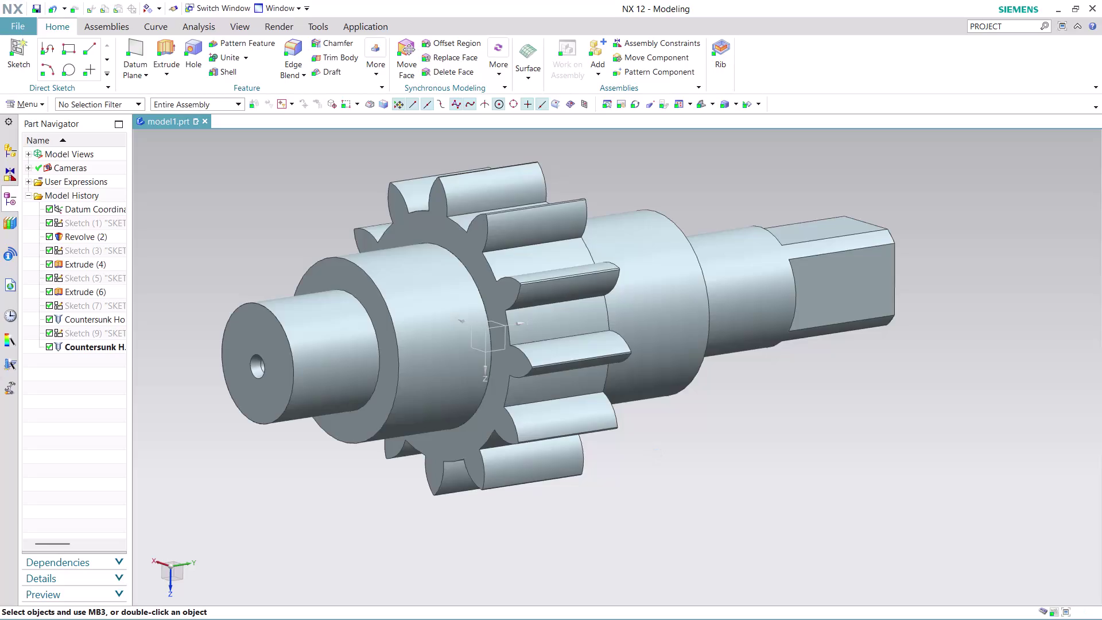
Orbit the model to face the gear head-on, then select the revolved shaft feature.
middle_drag(659, 445, 704, 437)
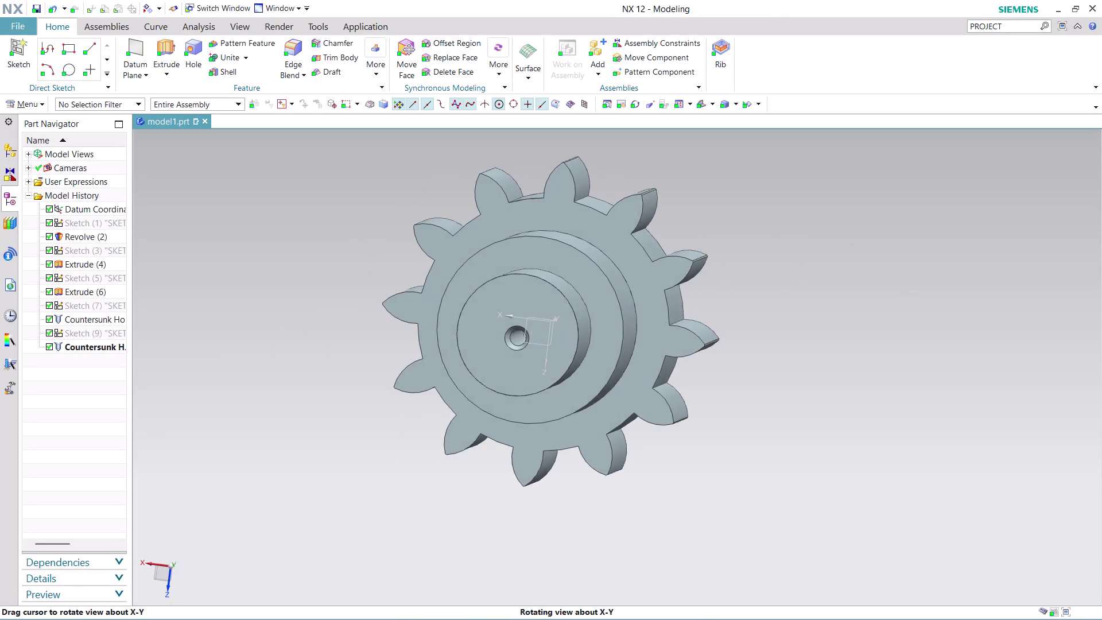
middle_drag(704, 437, 707, 437)
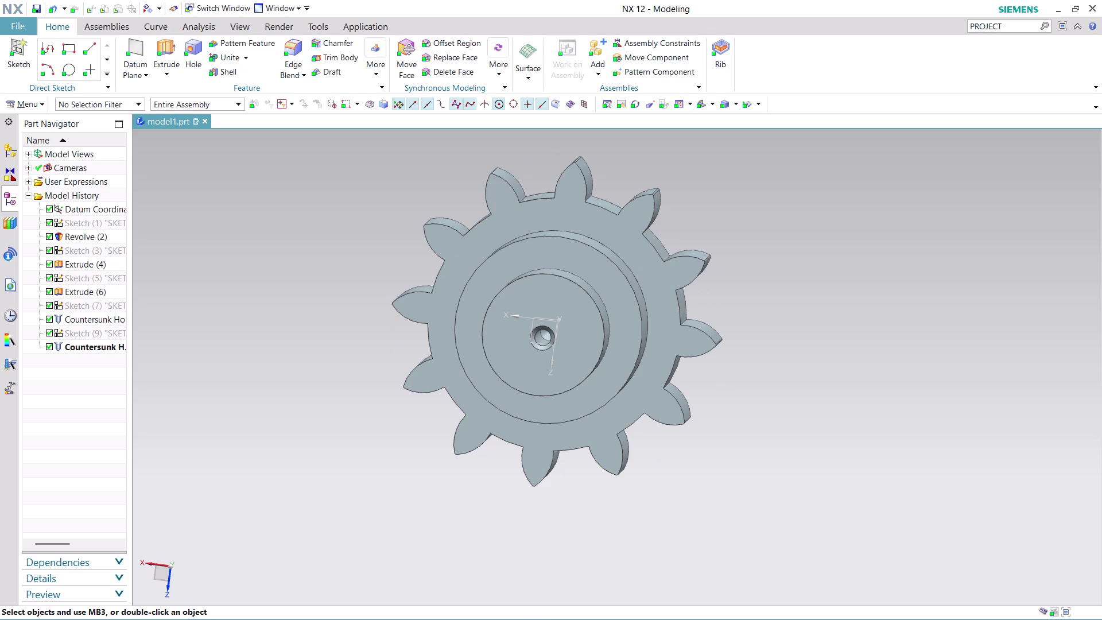
click(82, 236)
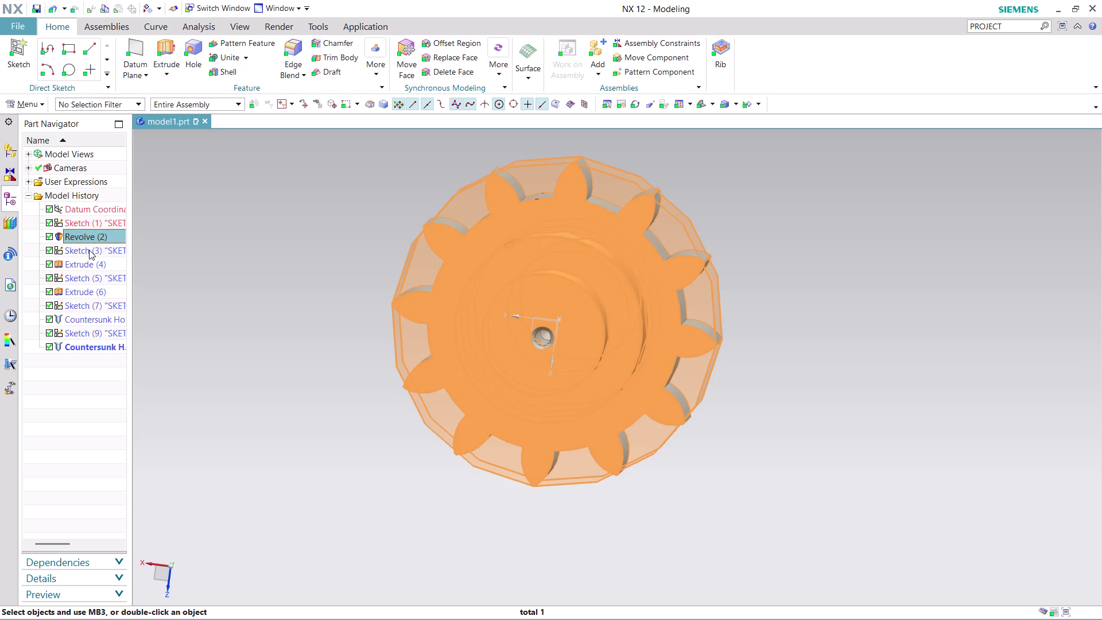
Browse the sketches and tooth extrusion in the Part Navigator, then edit the tooth profile sketch.
click(89, 250)
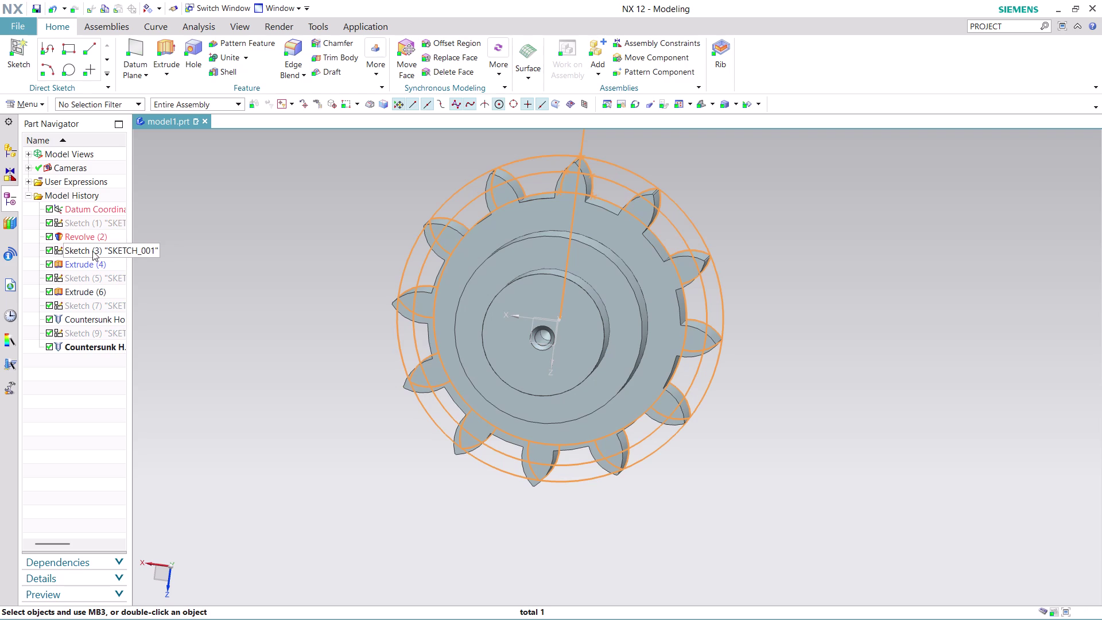
click(92, 273)
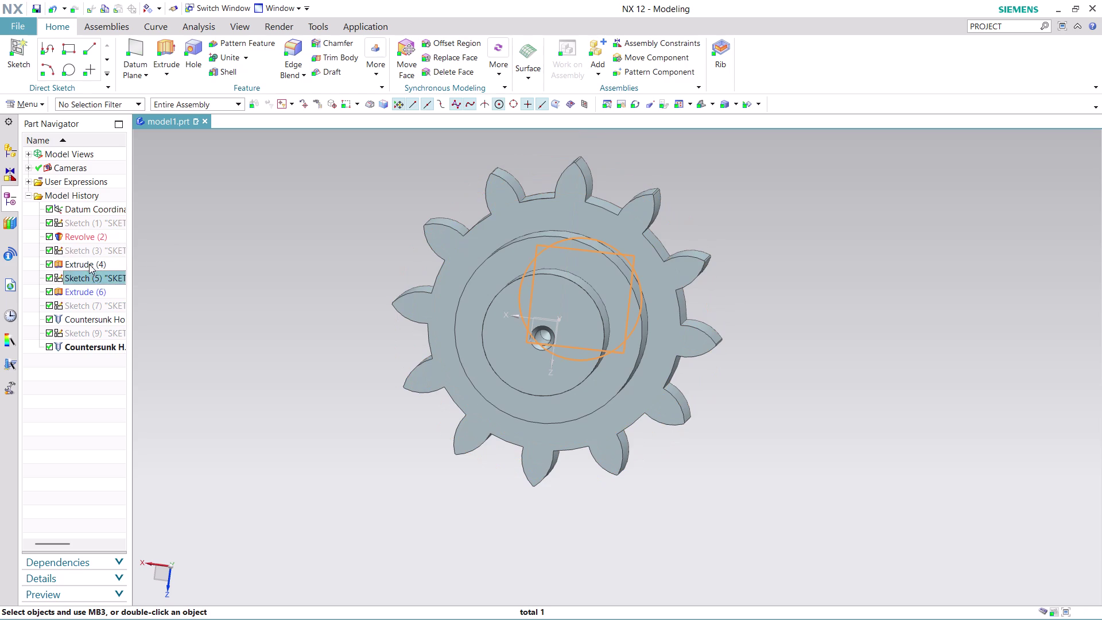
click(89, 263)
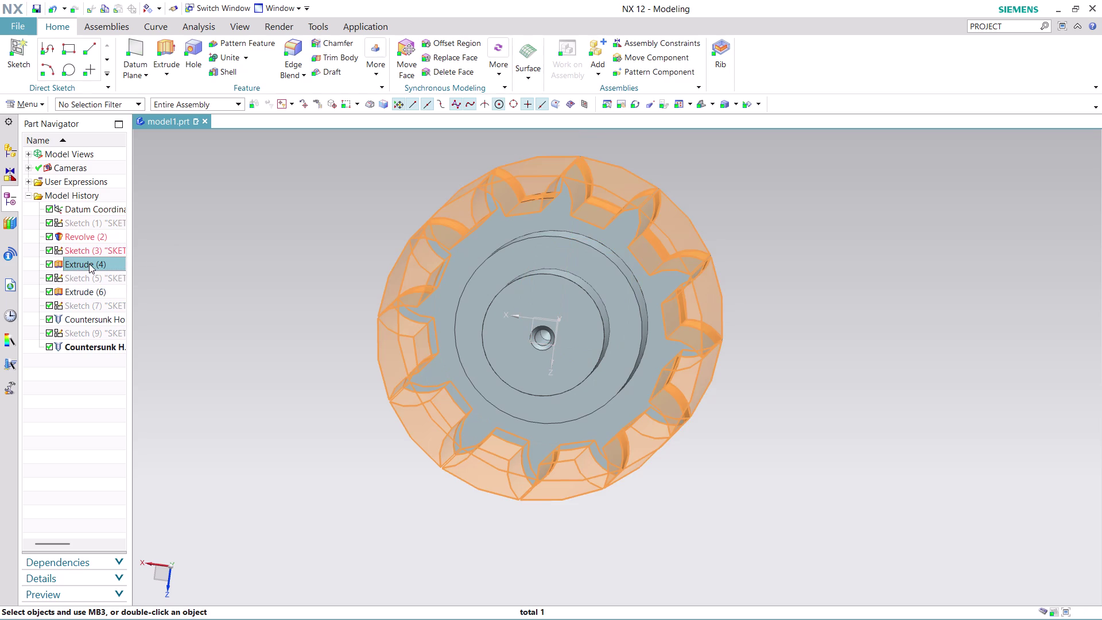
click(86, 251)
right_click(87, 250)
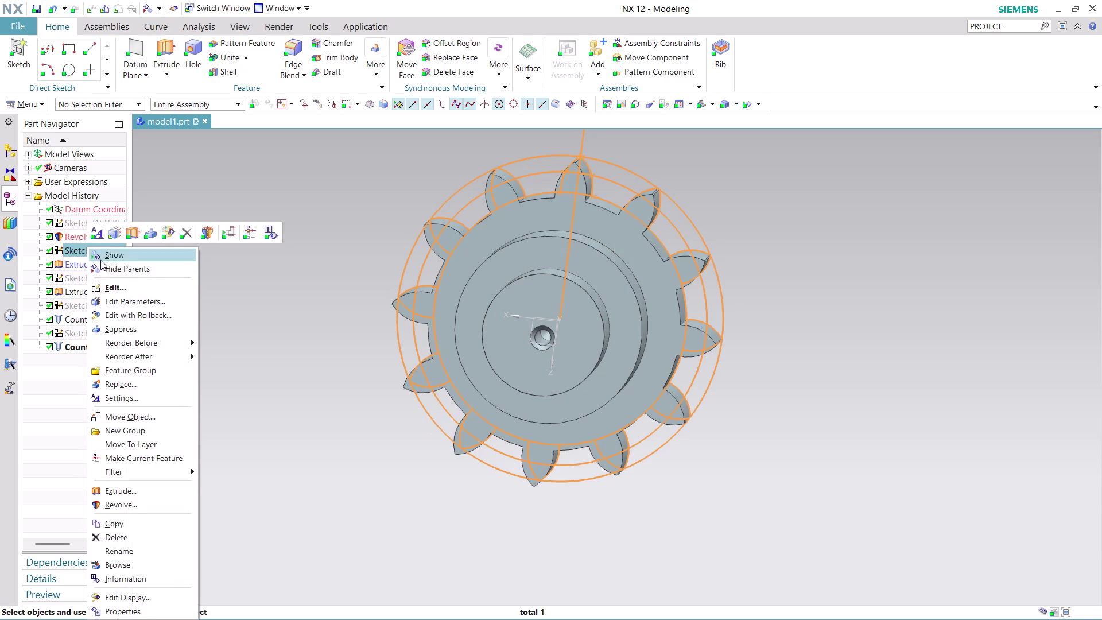
click(127, 287)
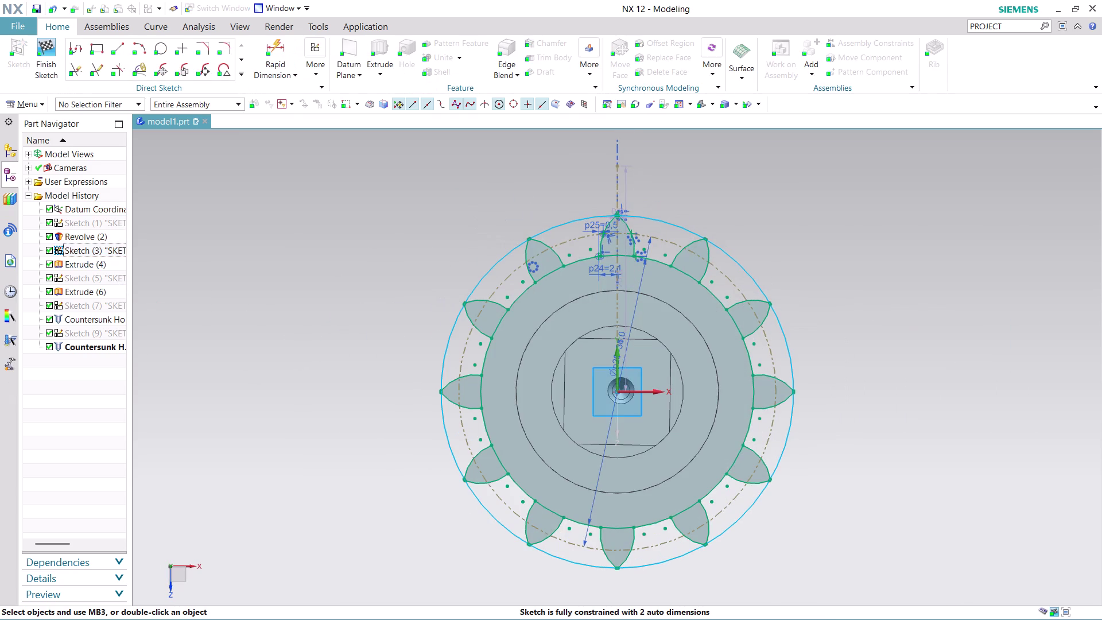
scroll(up, 3)
scroll(up, 3)
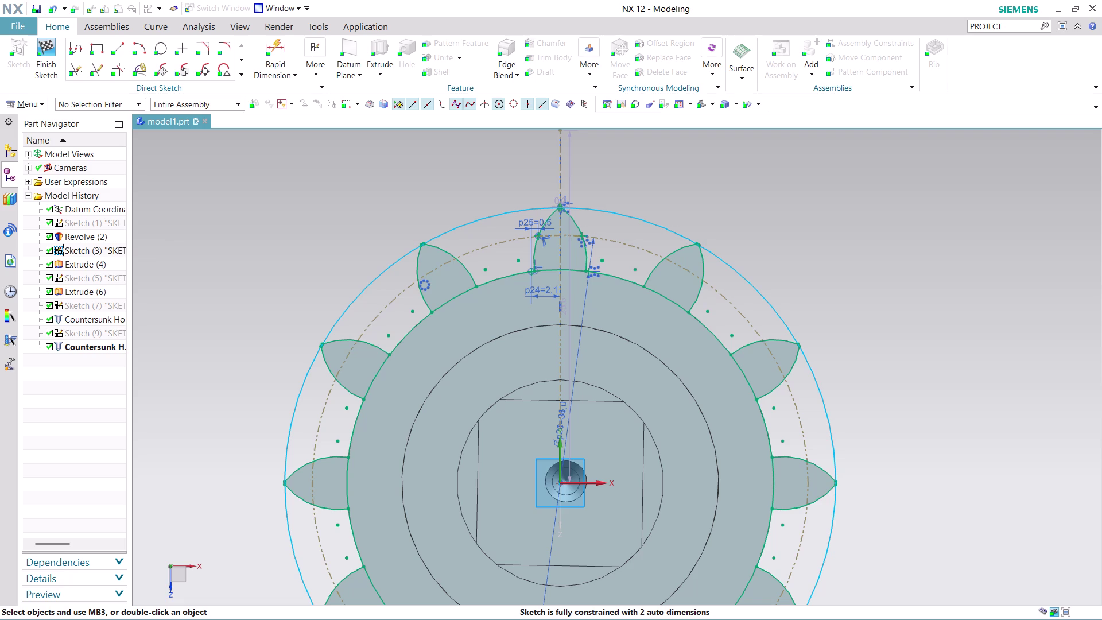
right_click(93, 250)
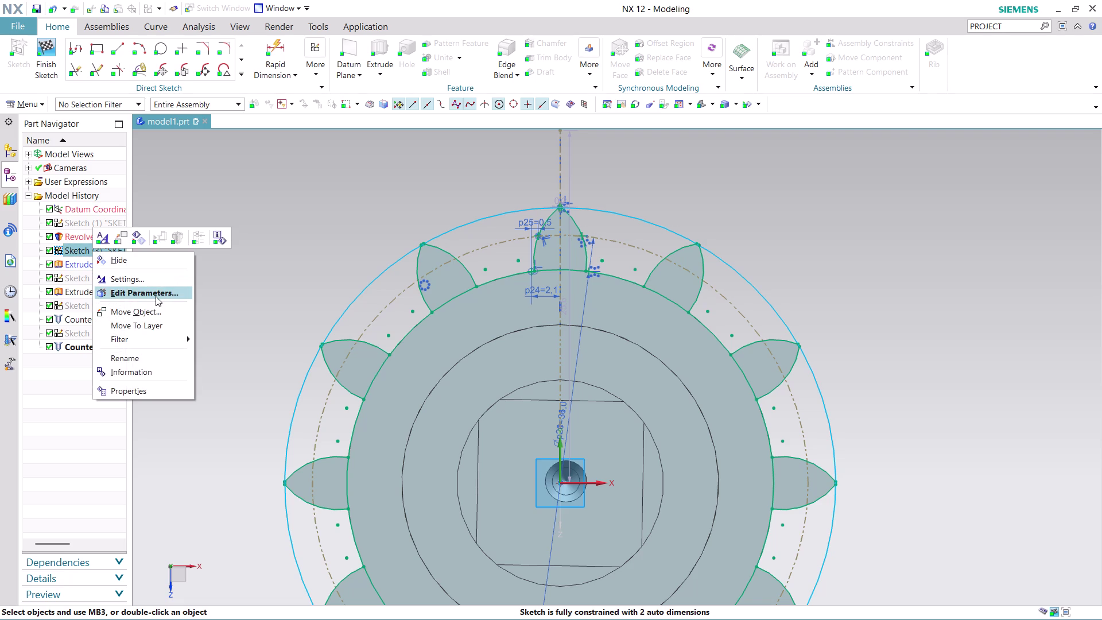
click(155, 296)
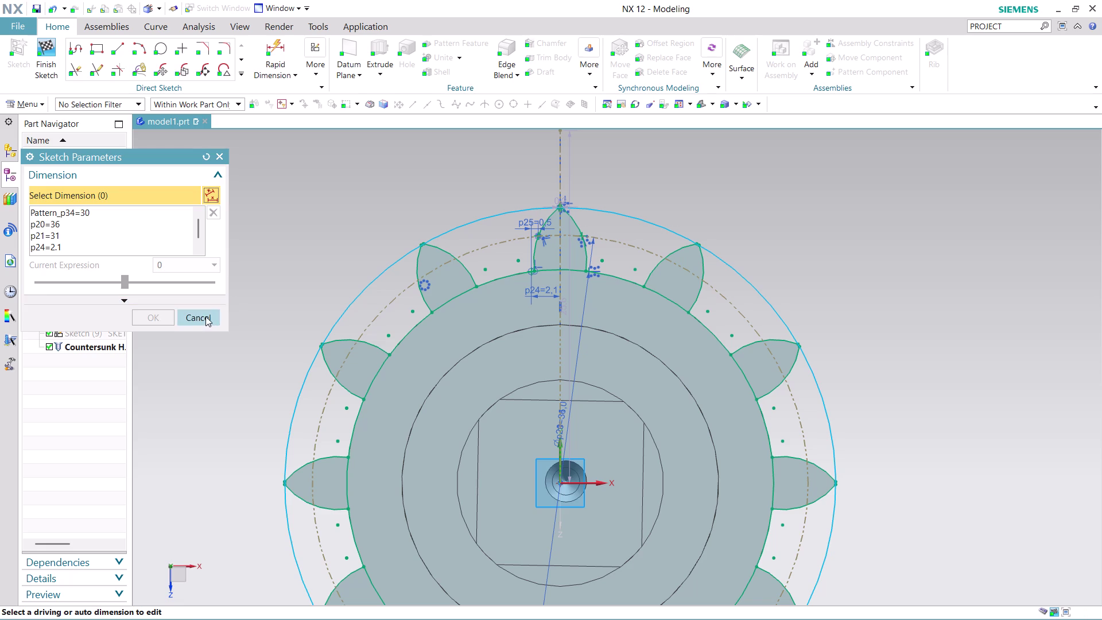
click(205, 316)
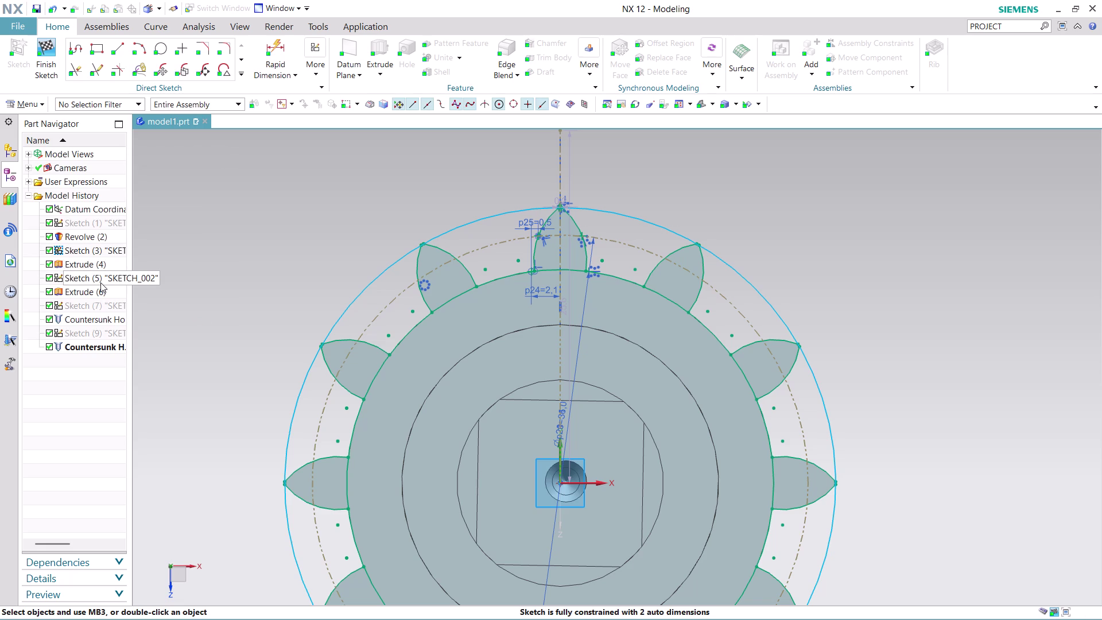
click(82, 252)
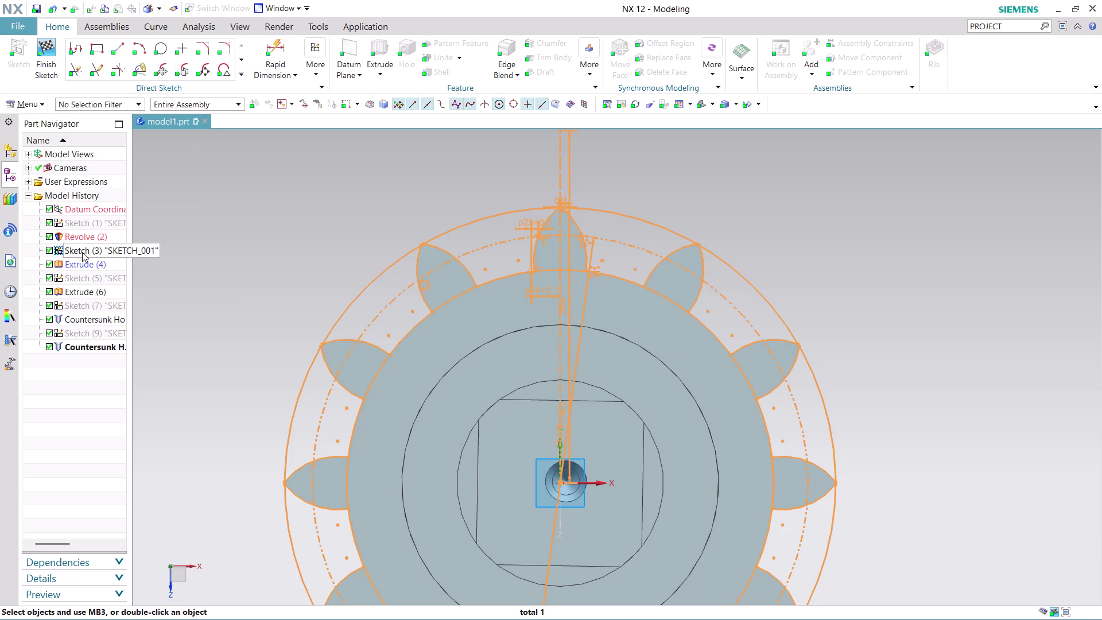
click(80, 268)
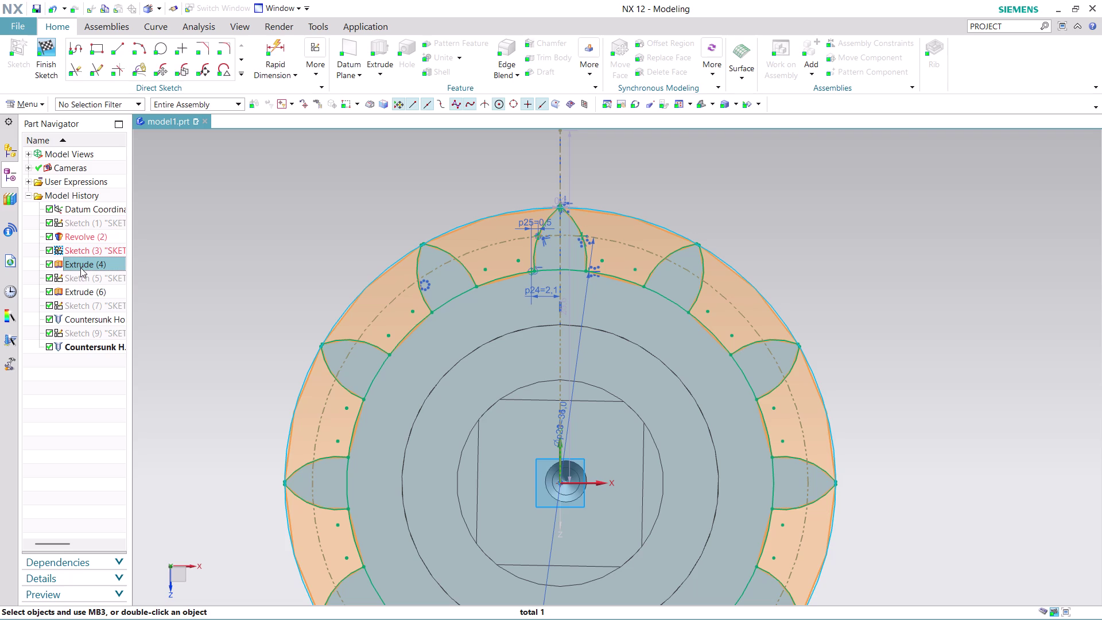
click(80, 222)
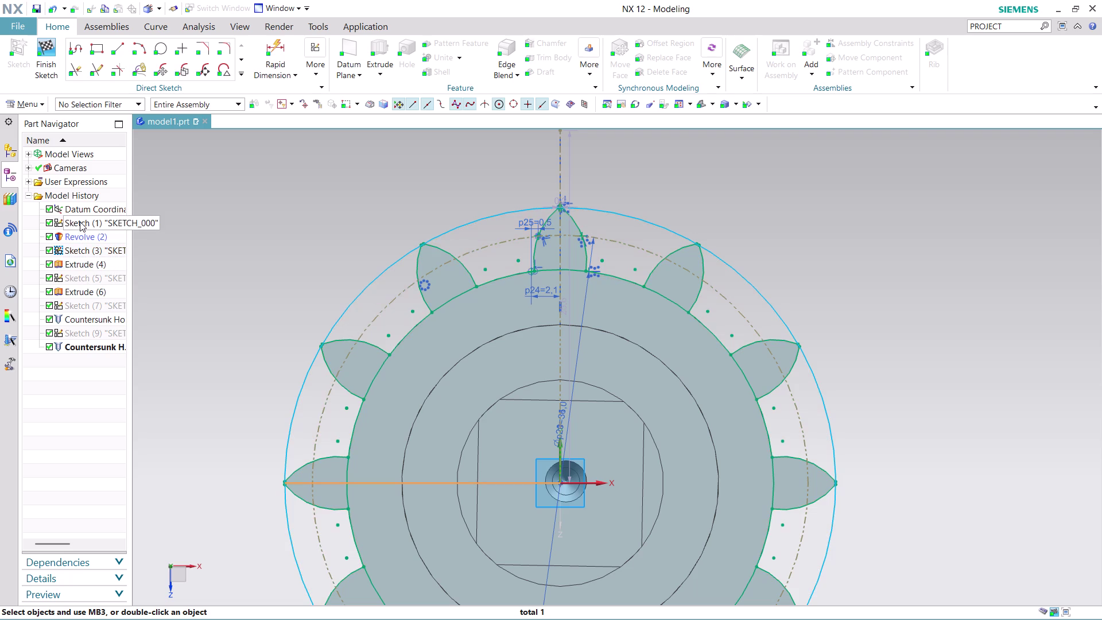
click(79, 221)
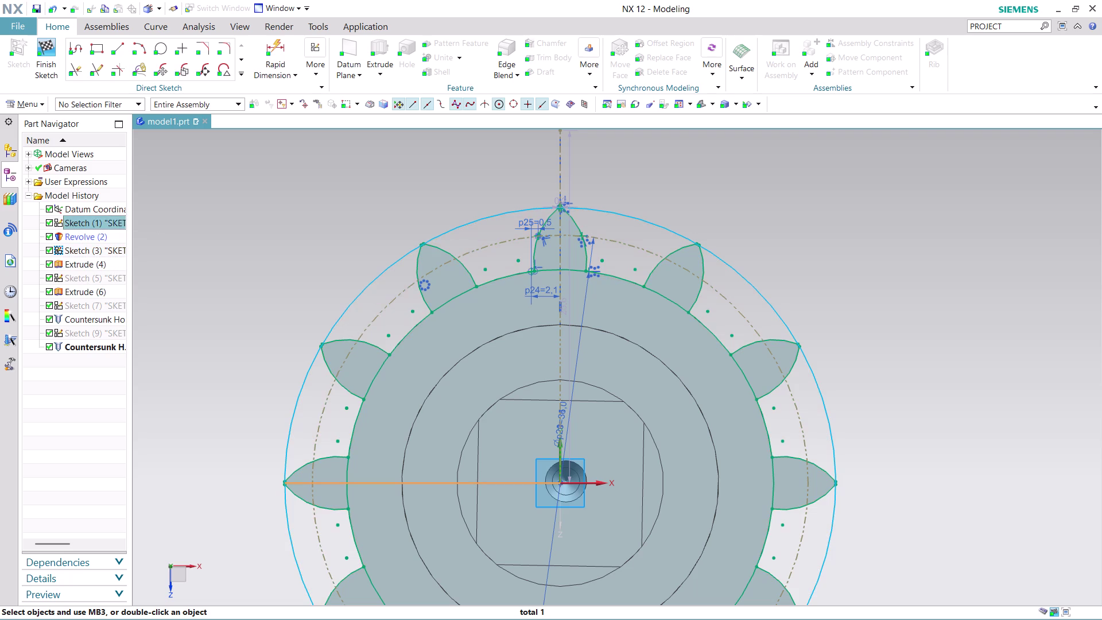
click(202, 225)
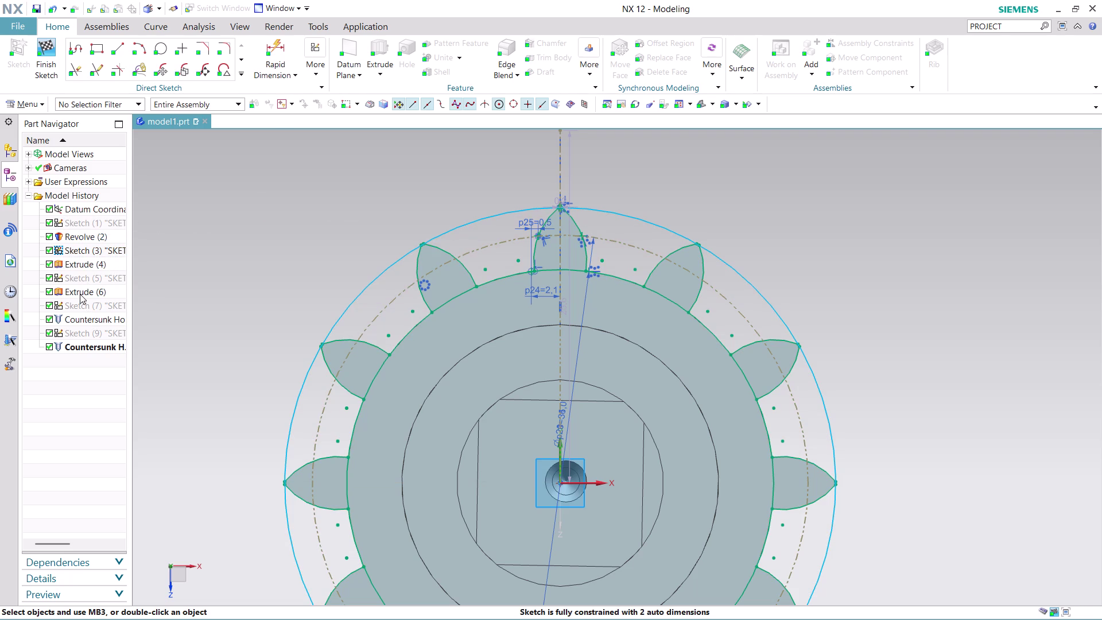
scroll(down, 3)
scroll(up, 3)
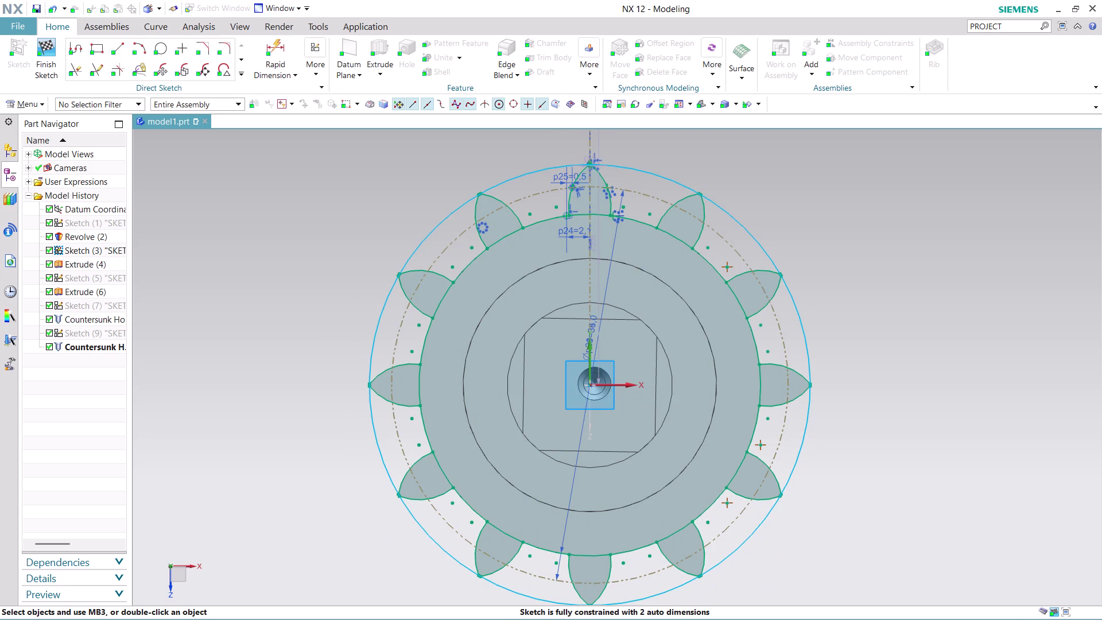
middle_drag(814, 492, 749, 486)
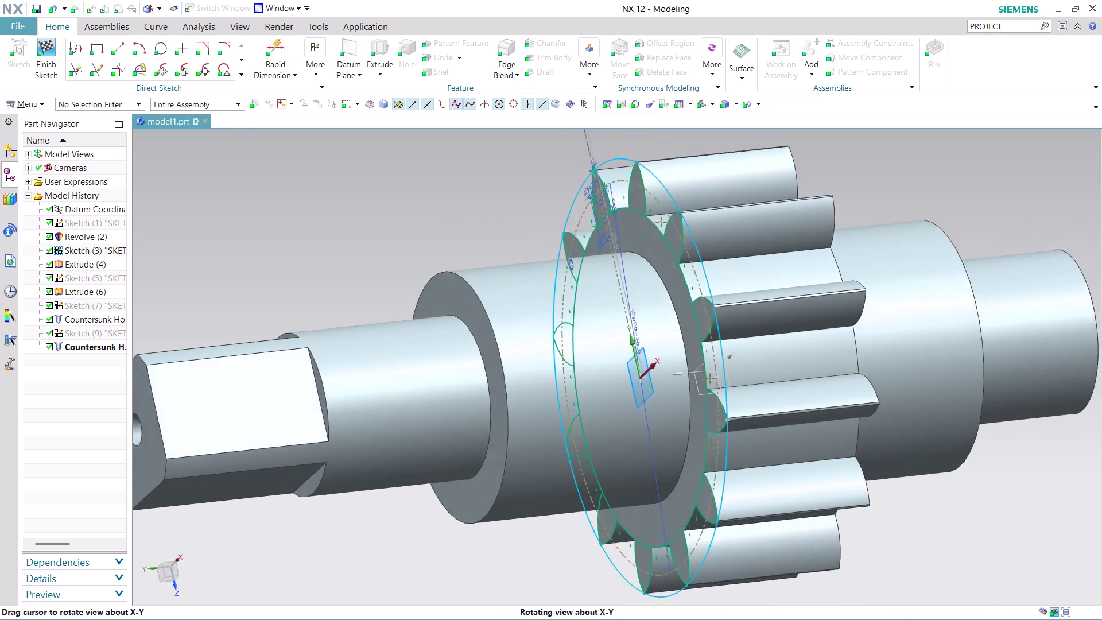
Orbit and zoom around the shaft to inspect the teeth and tooth sketch.
middle_drag(748, 486, 620, 489)
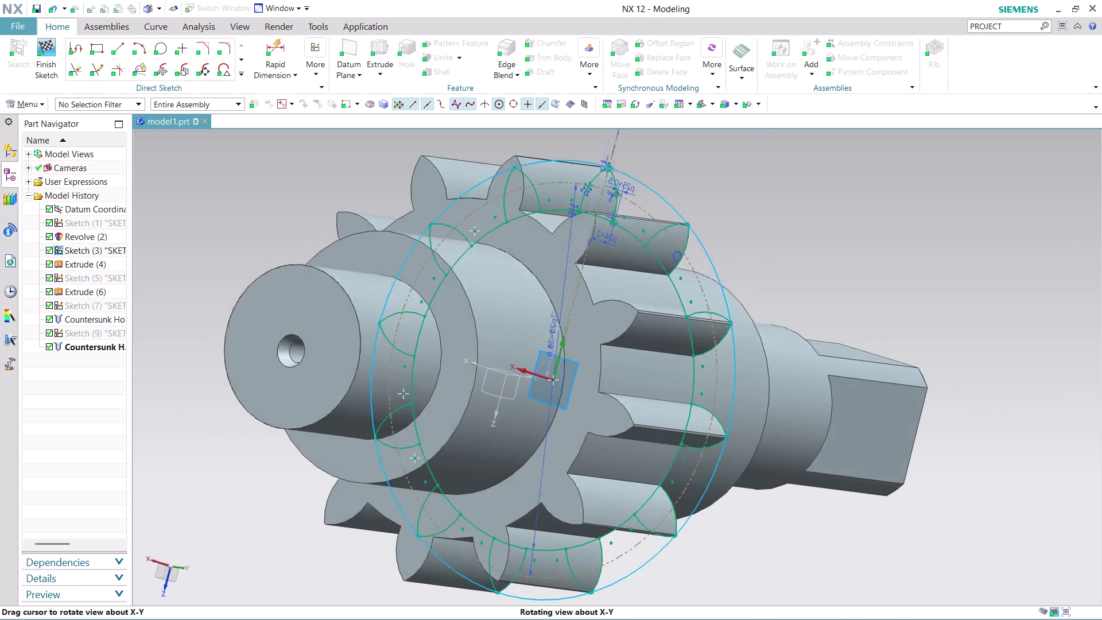
middle_drag(620, 489, 654, 493)
scroll(down, 3)
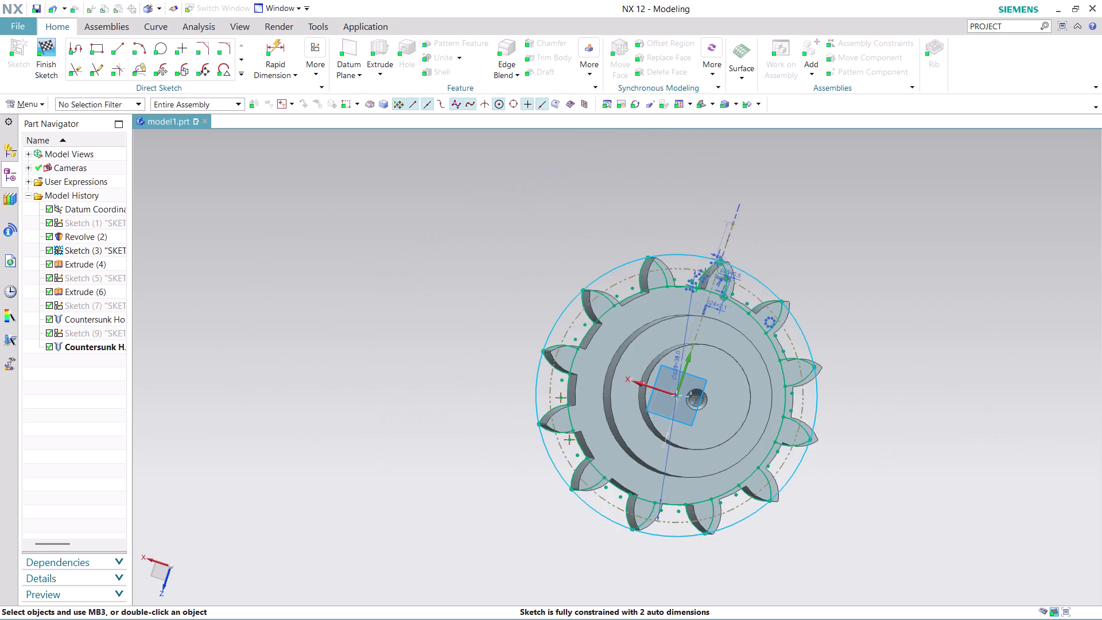
scroll(up, 3)
scroll(up, 3)
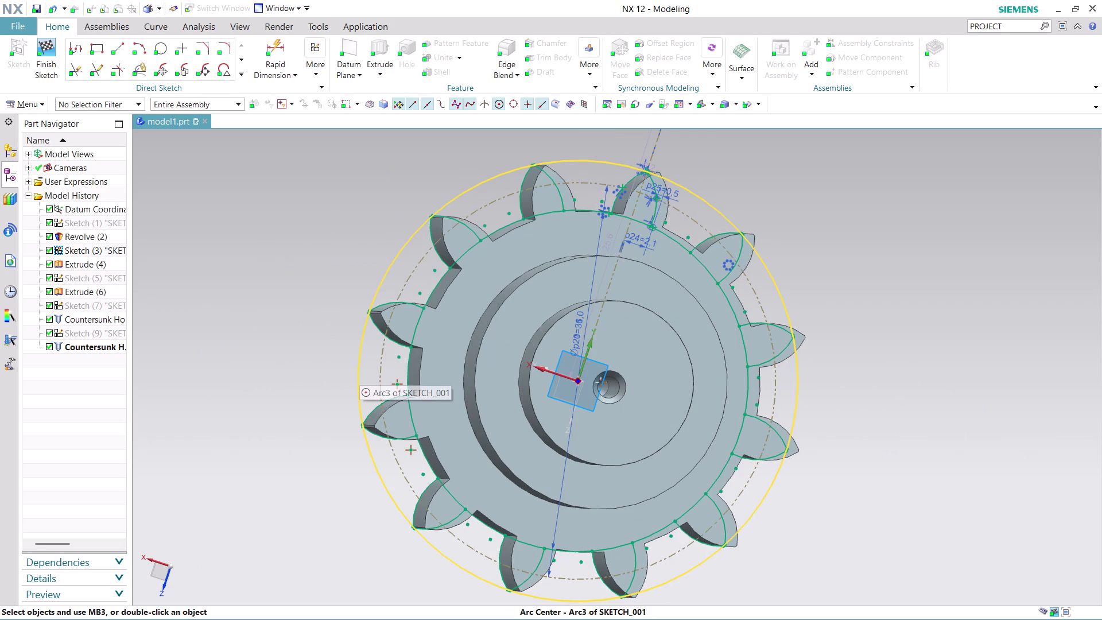
middle_drag(836, 335, 773, 349)
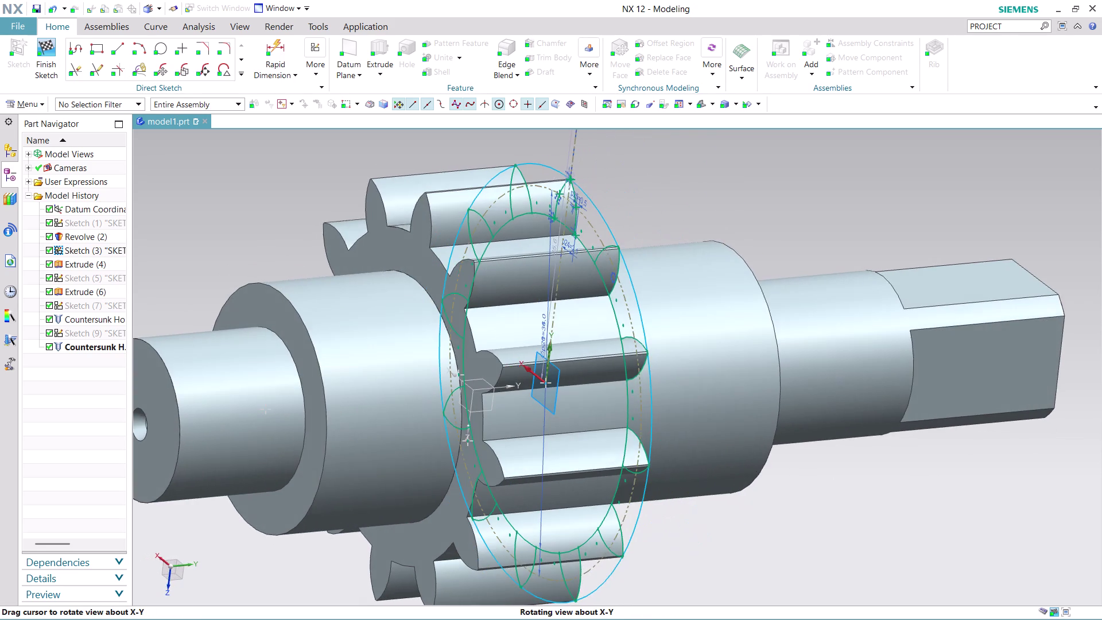
middle_drag(774, 350, 687, 363)
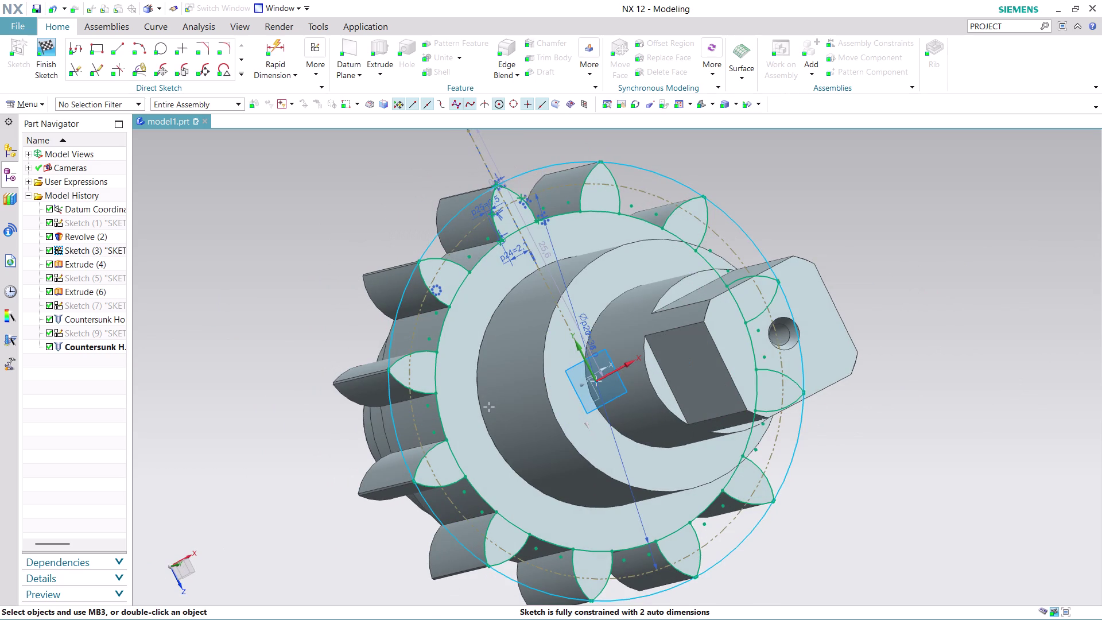
click(294, 392)
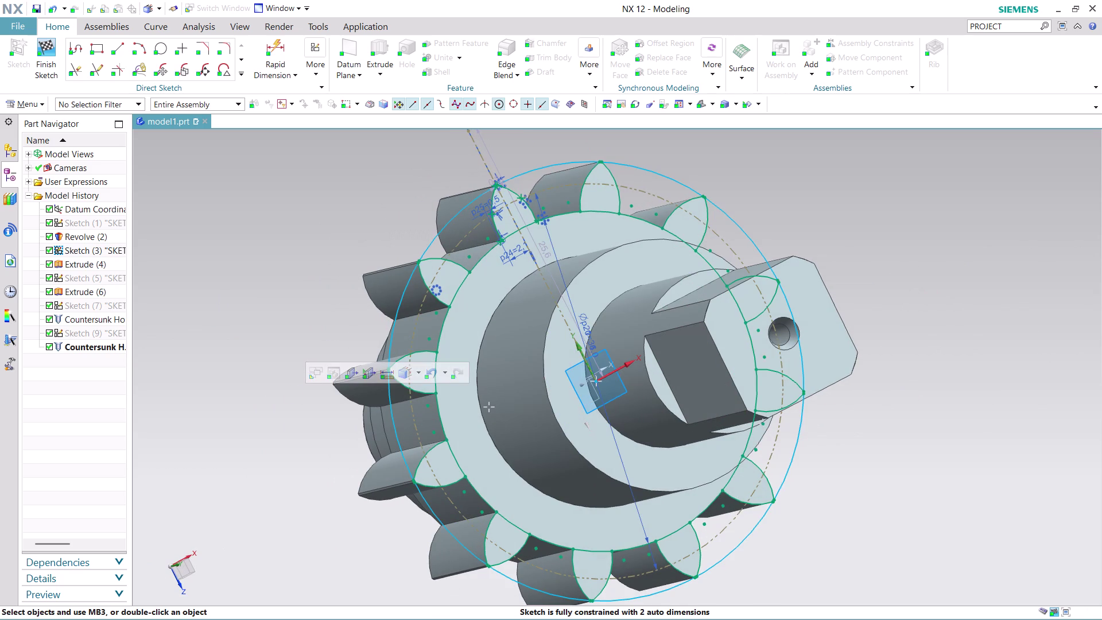
middle_drag(253, 398, 285, 414)
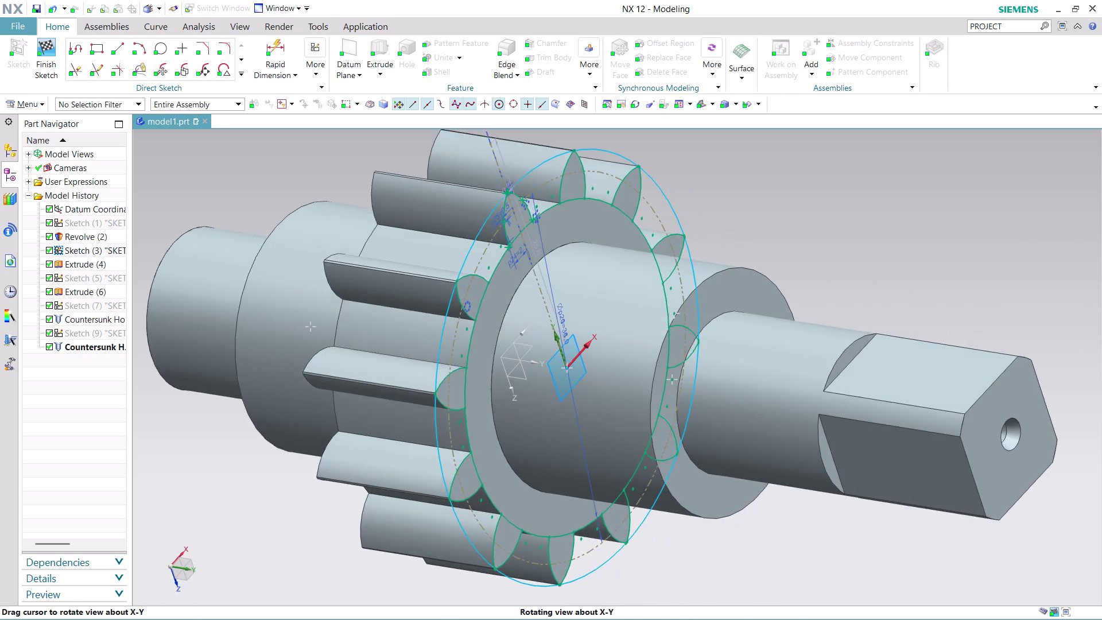
middle_drag(285, 414, 328, 406)
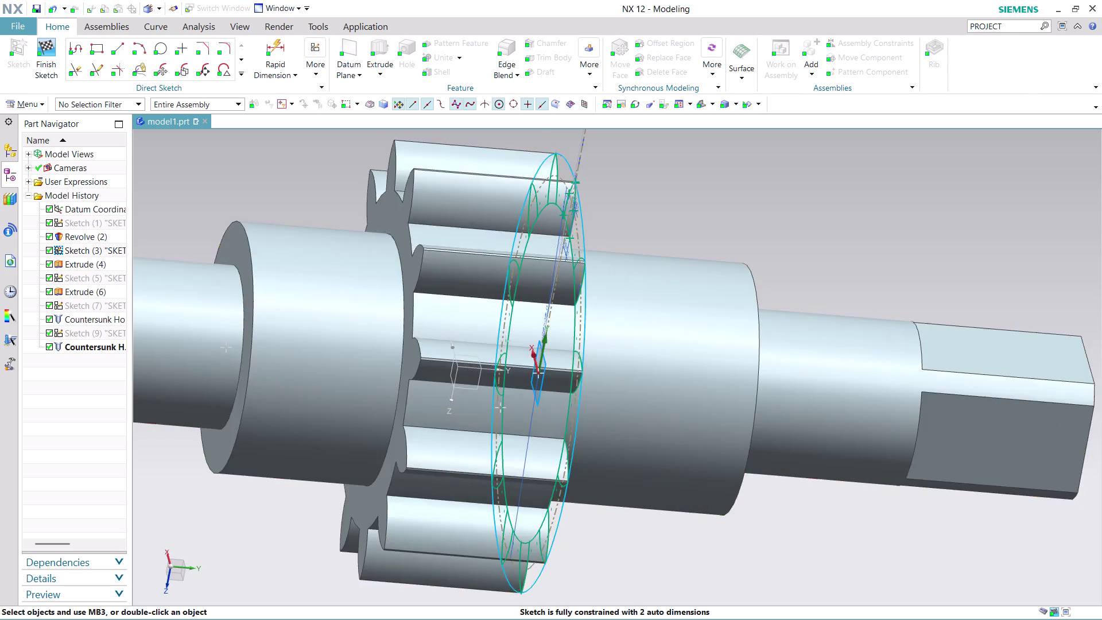
scroll(up, 3)
scroll(down, 3)
scroll(down, 3)
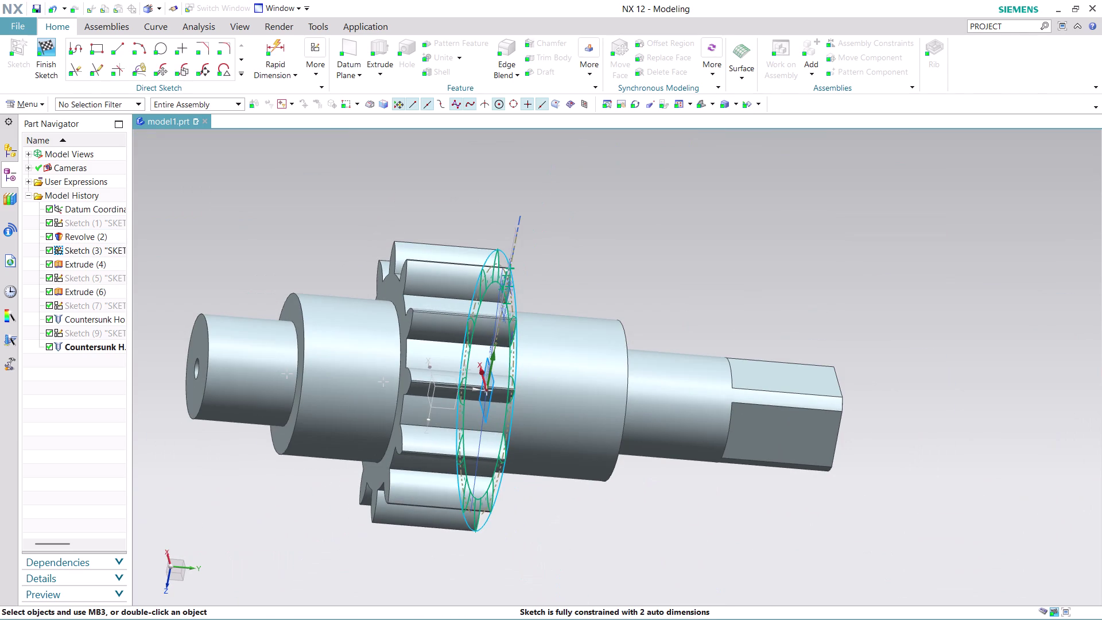
middle_drag(560, 524, 586, 536)
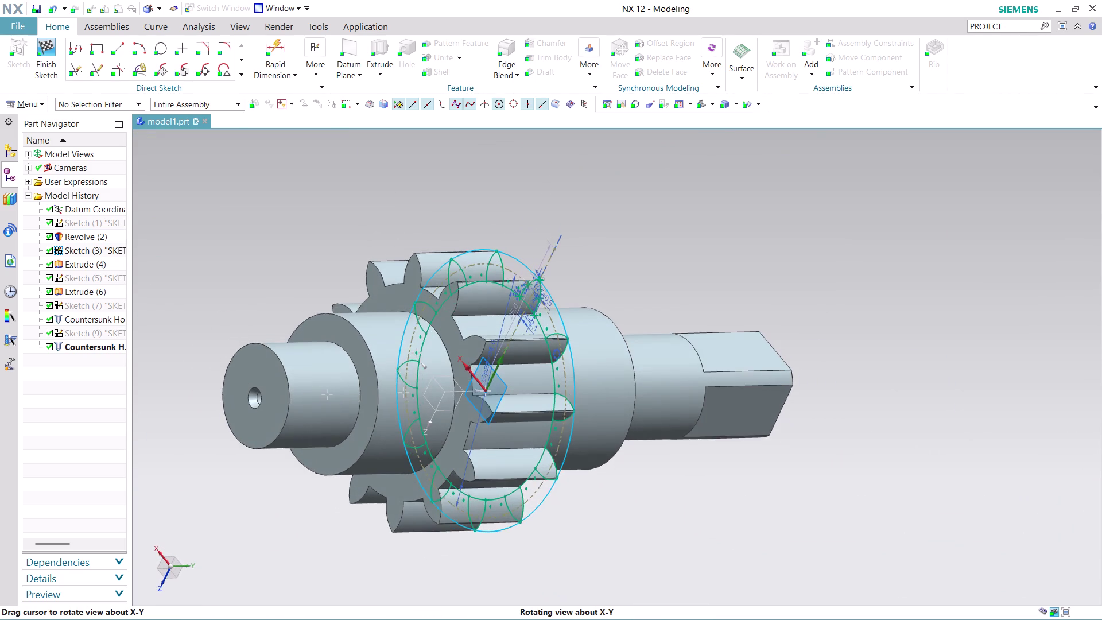
middle_drag(586, 536, 588, 538)
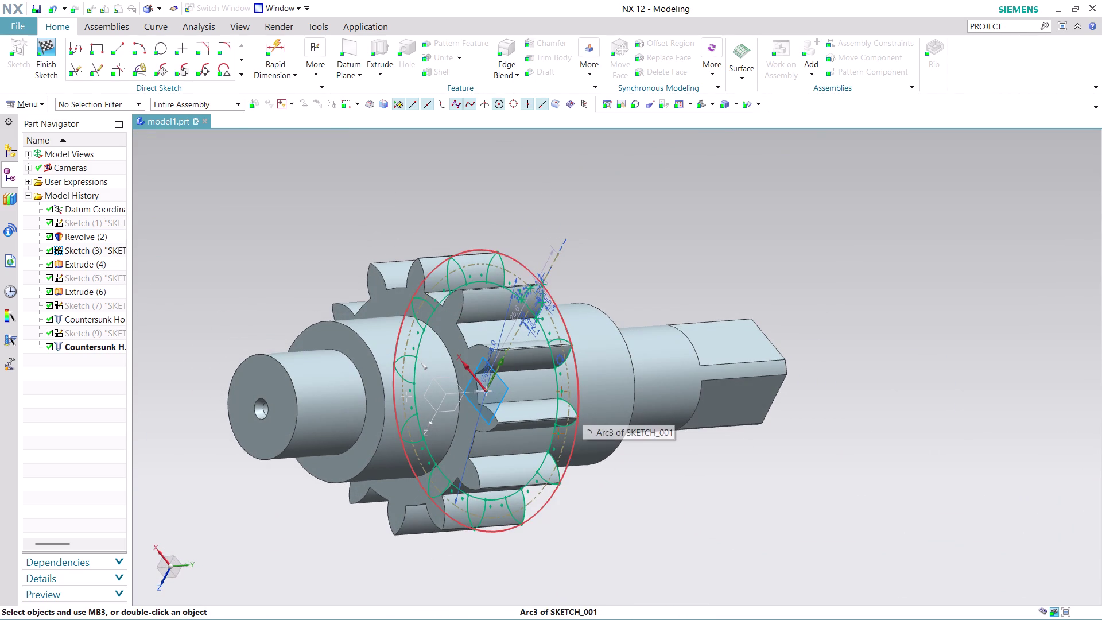
click(94, 351)
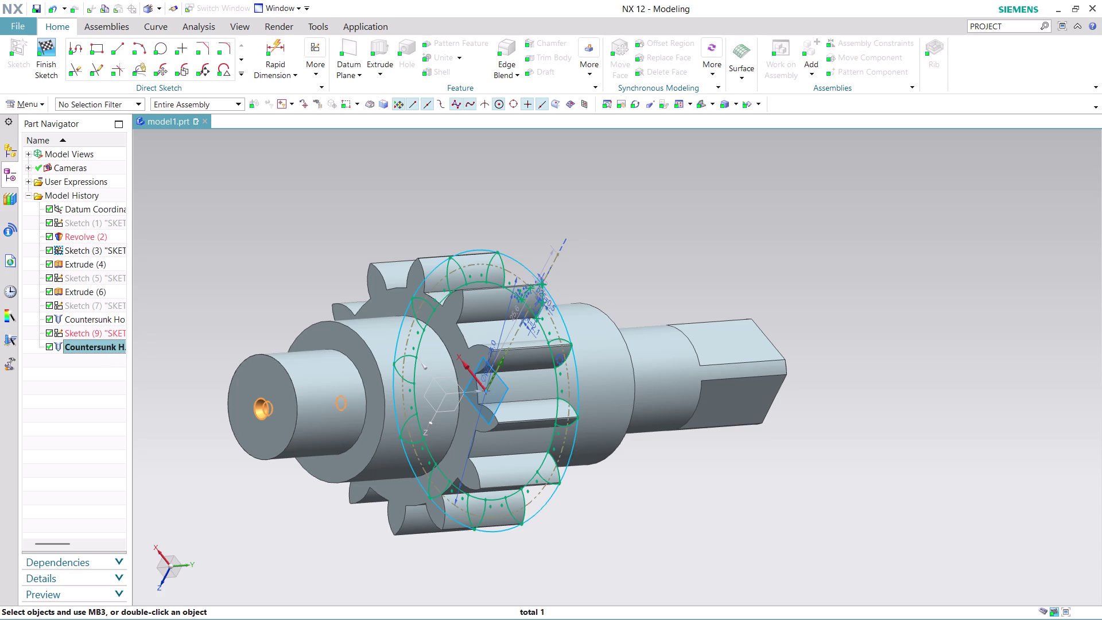
click(255, 538)
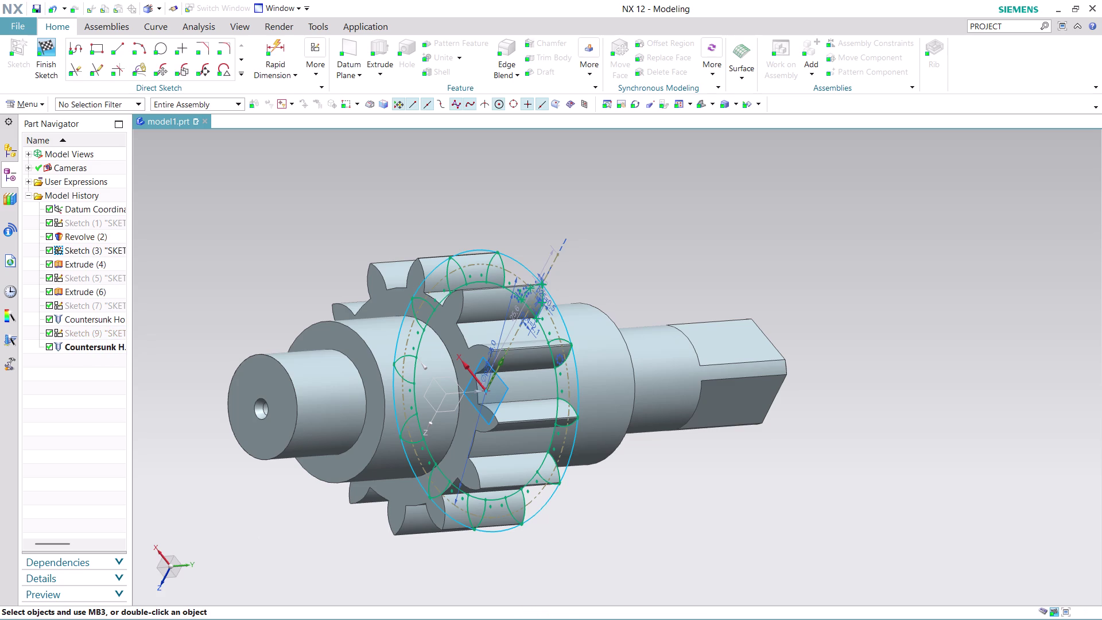
Finish the tooth sketch and hide its curves, leaving only the solid gear.
click(50, 58)
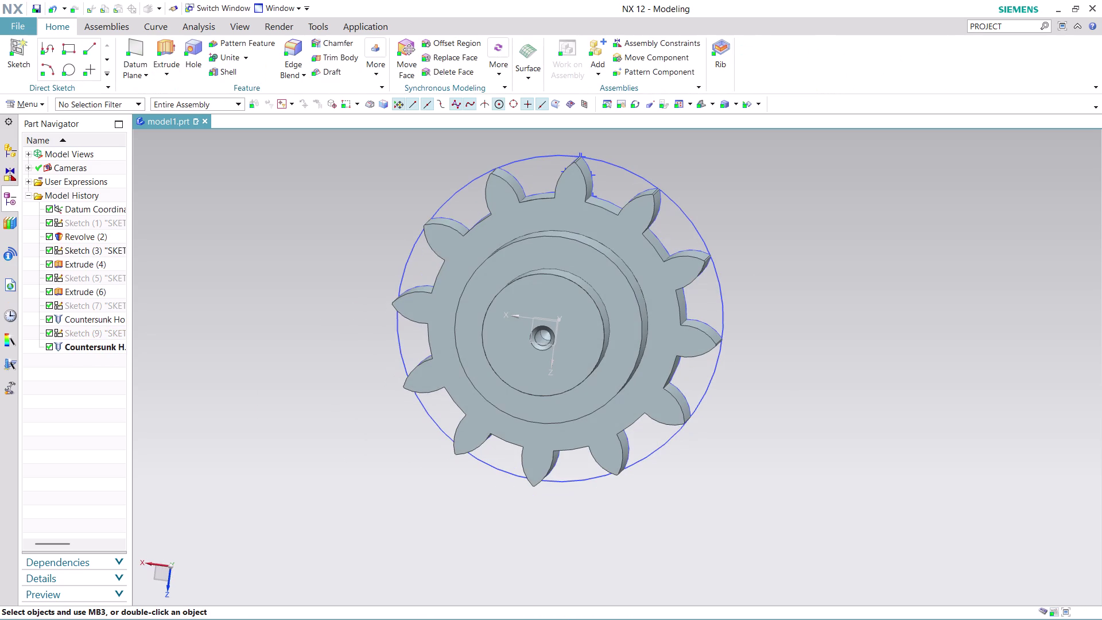
right_click(698, 232)
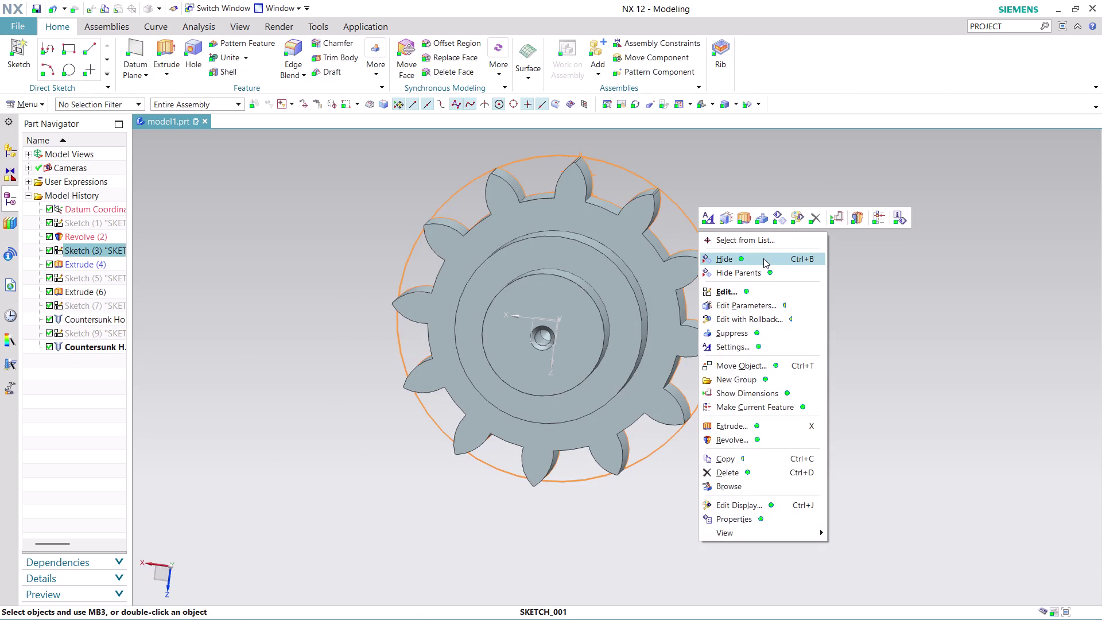
click(761, 261)
middle_drag(779, 299, 772, 313)
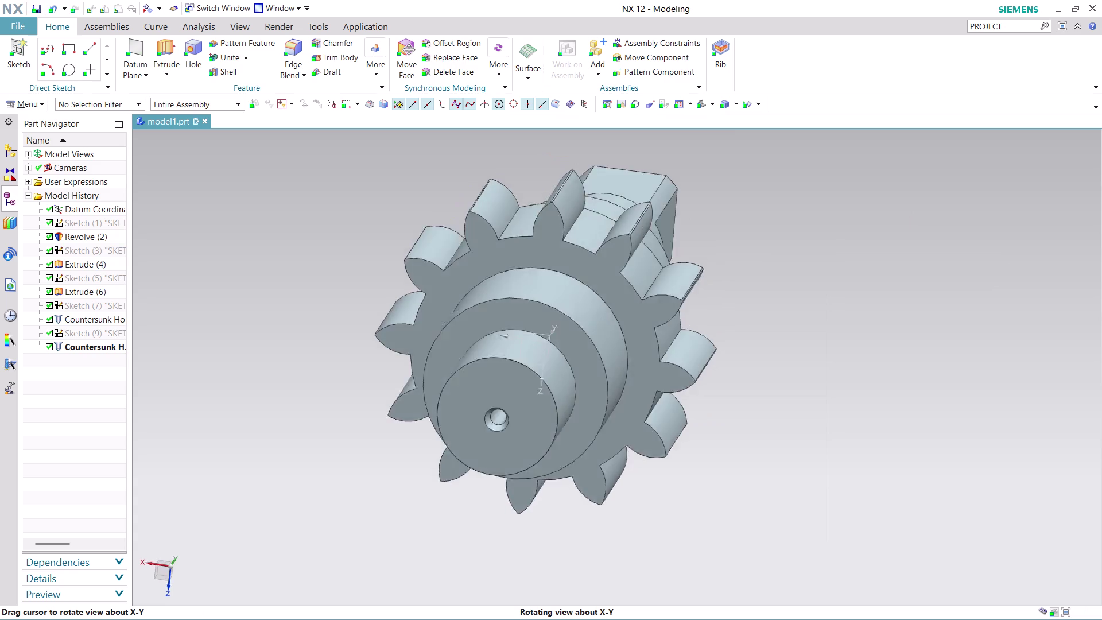
middle_drag(772, 313, 652, 398)
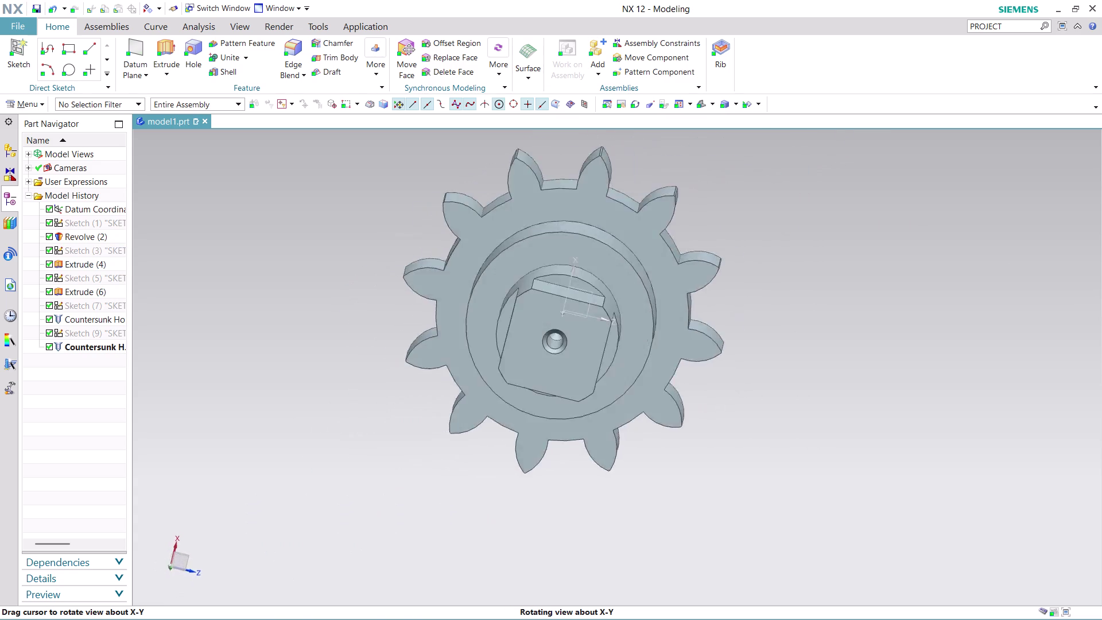
middle_drag(652, 398, 724, 395)
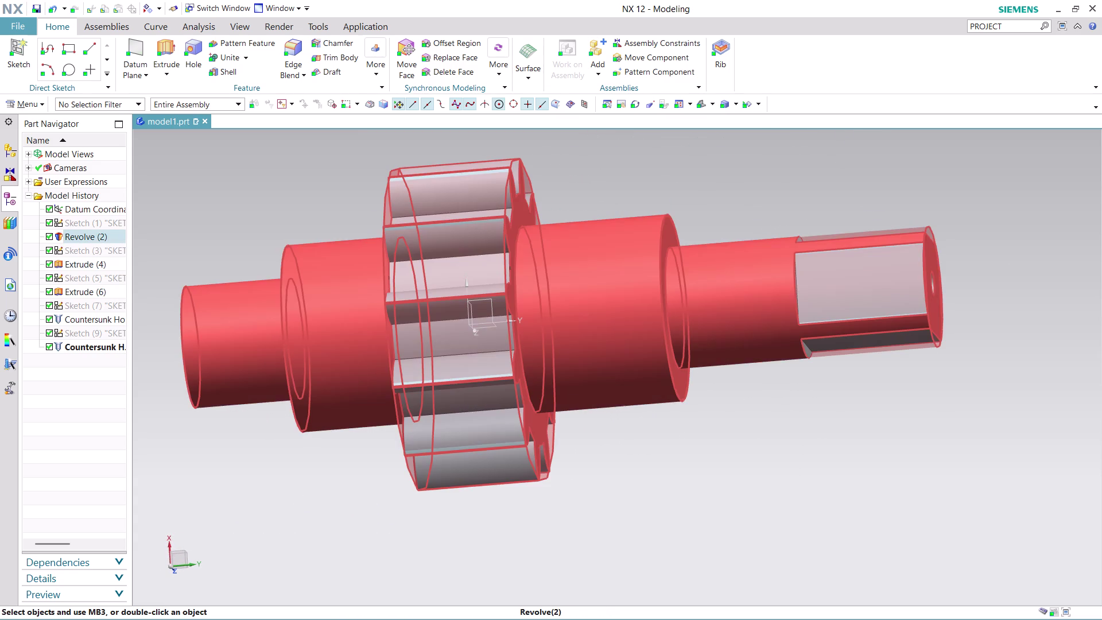
Orbit and zoom to inspect the whole solid gear shaft.
scroll(up, 3)
scroll(down, 3)
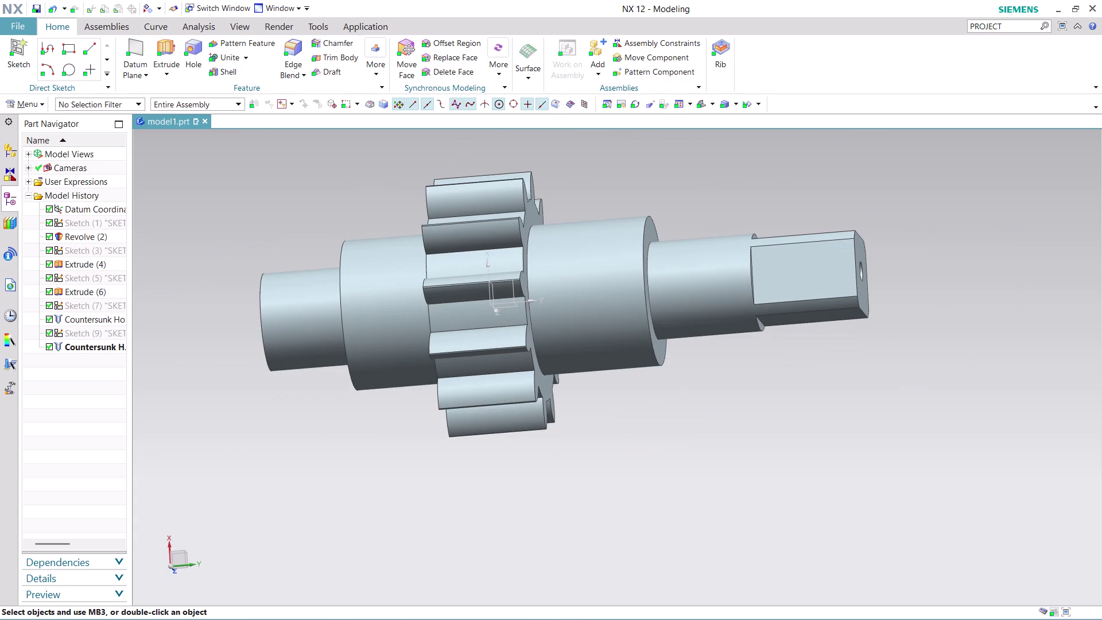
middle_drag(609, 203, 635, 282)
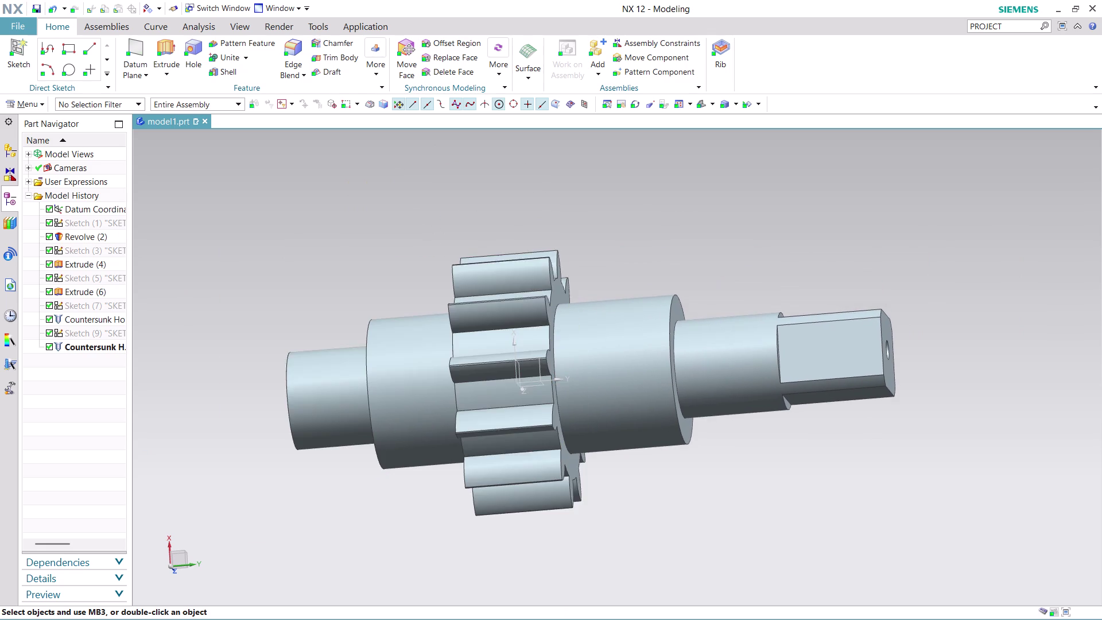
scroll(up, 3)
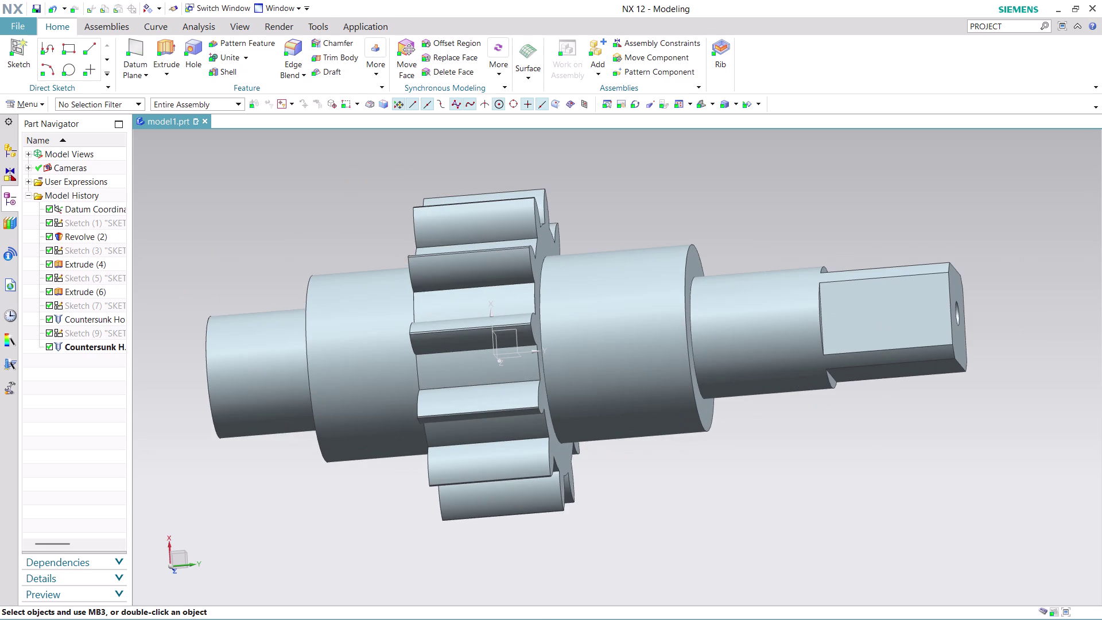
middle_drag(691, 519, 708, 512)
scroll(up, 3)
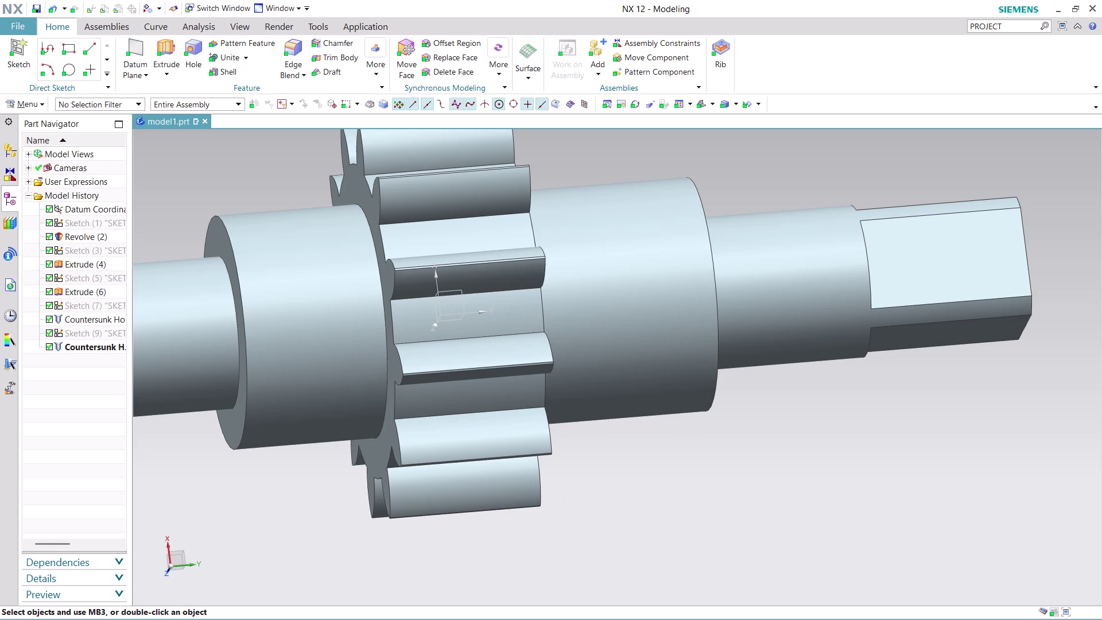
click(1013, 25)
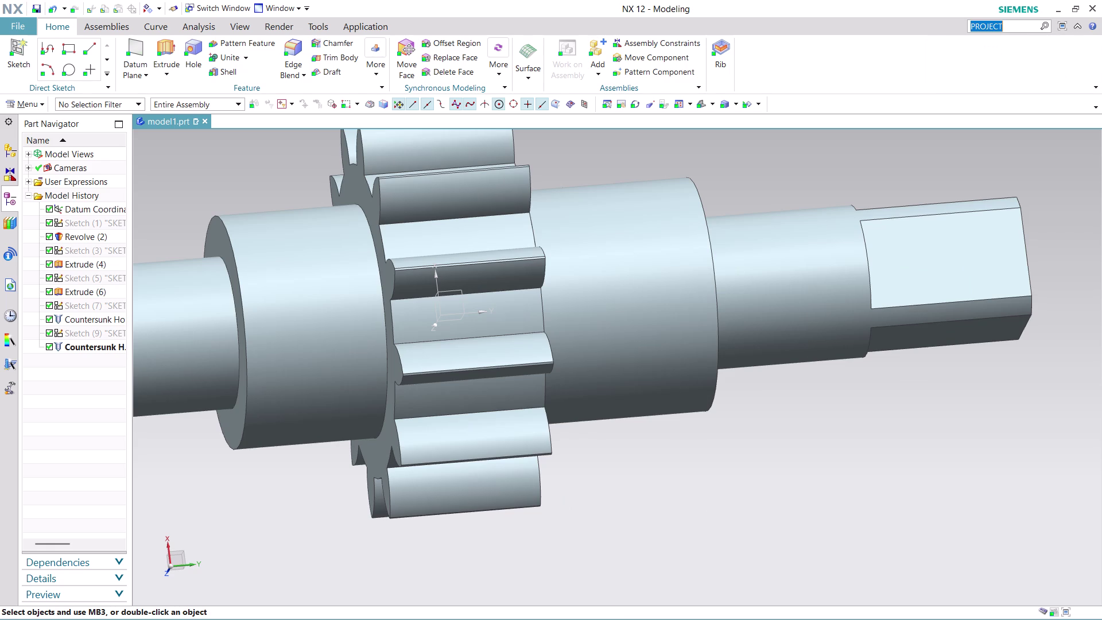
Search Command Finder for 'JOURNAL' and stop the journal recording.
text(JO)
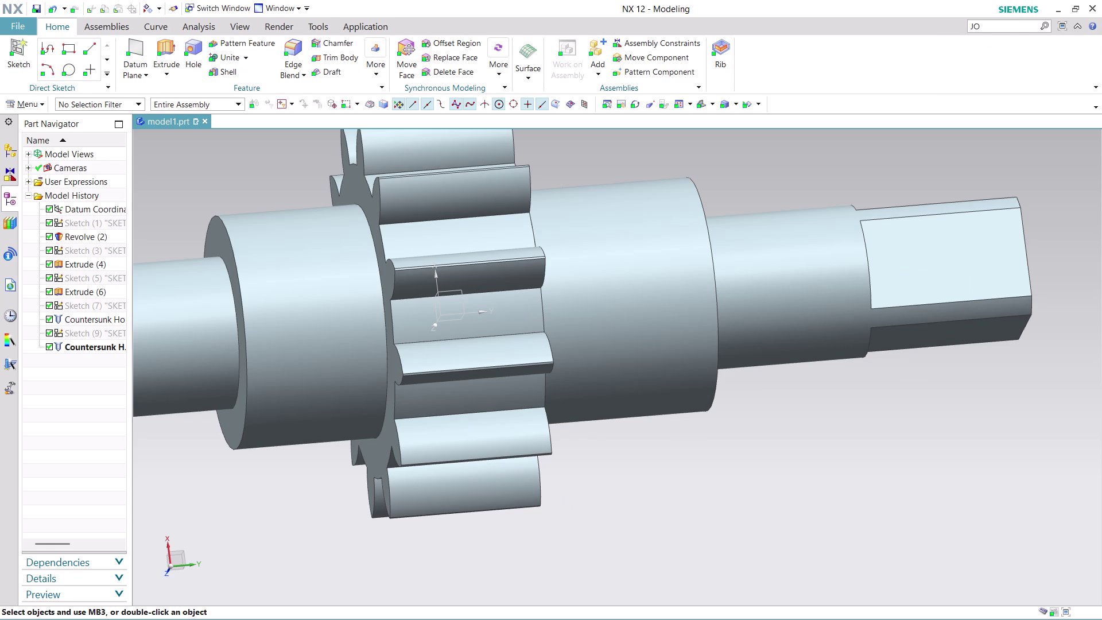
text(URNAL)
key(Return)
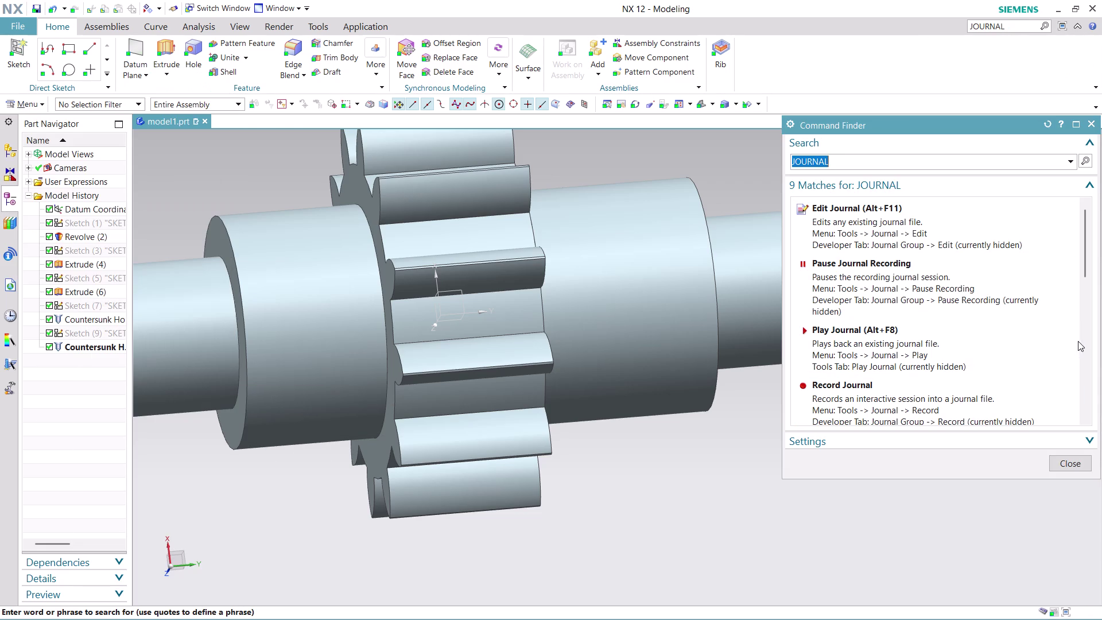
scroll(down, 3)
click(955, 352)
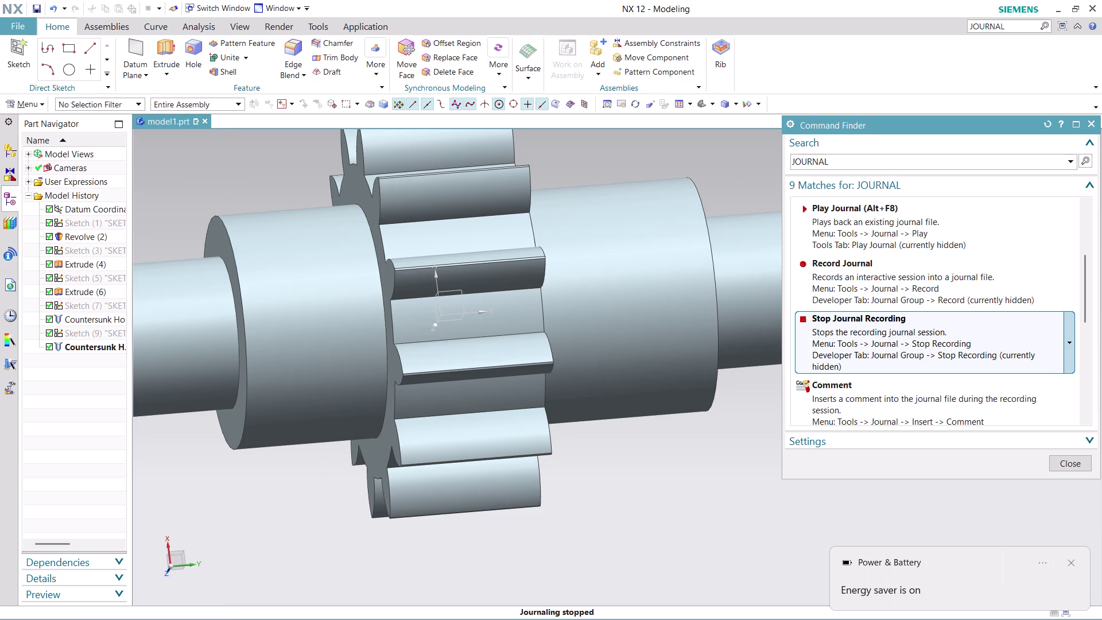
Close the command search results and refit the view of the gear shaft.
click(955, 351)
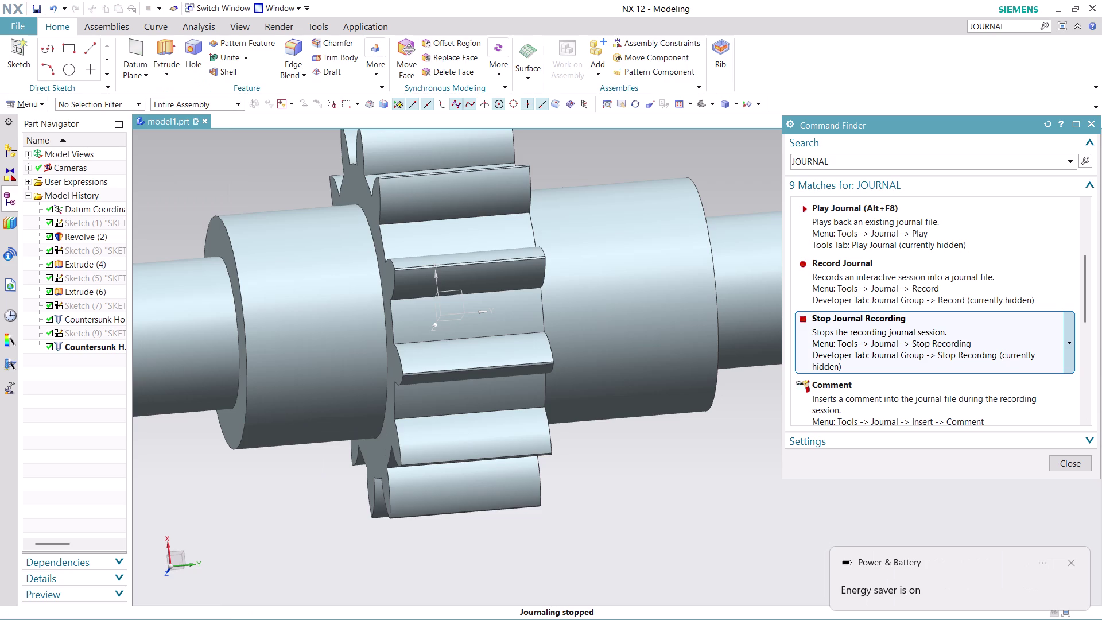
click(955, 350)
click(1078, 463)
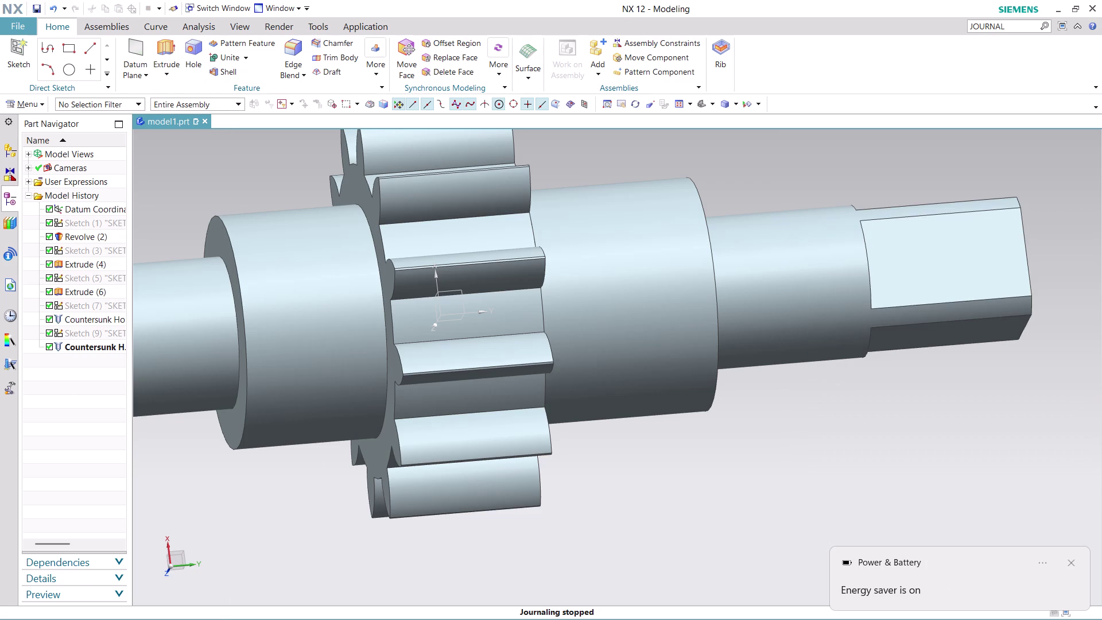
scroll(up, 3)
scroll(down, 3)
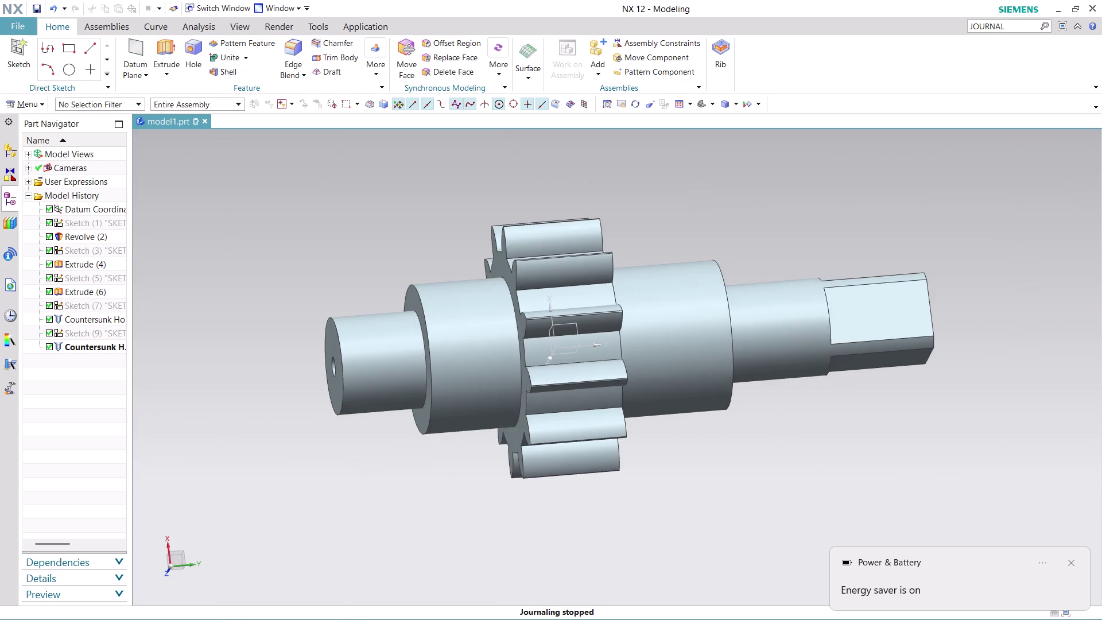
click(13, 20)
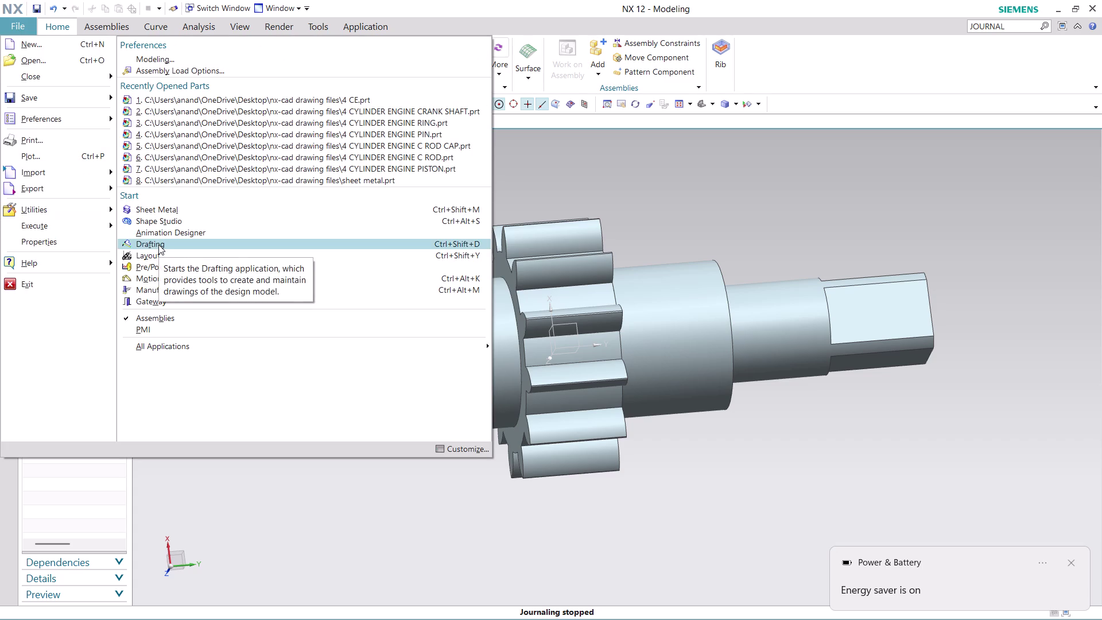
Start saving with Ctrl+S and browse to Desktop > nx-cad drawing files.
click(588, 182)
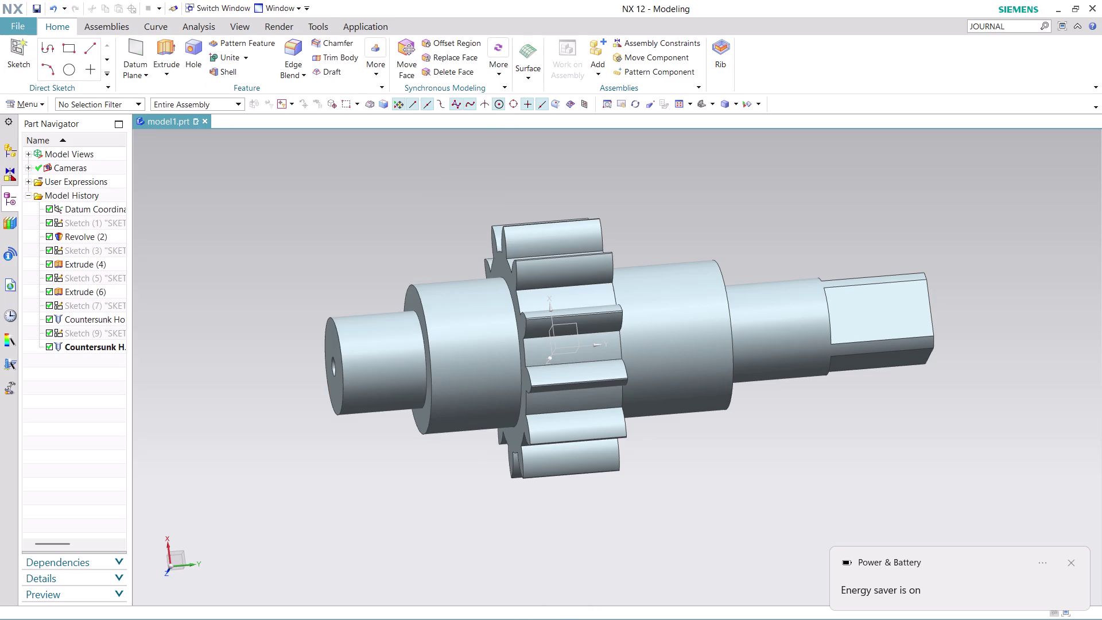
key(ctrl+s)
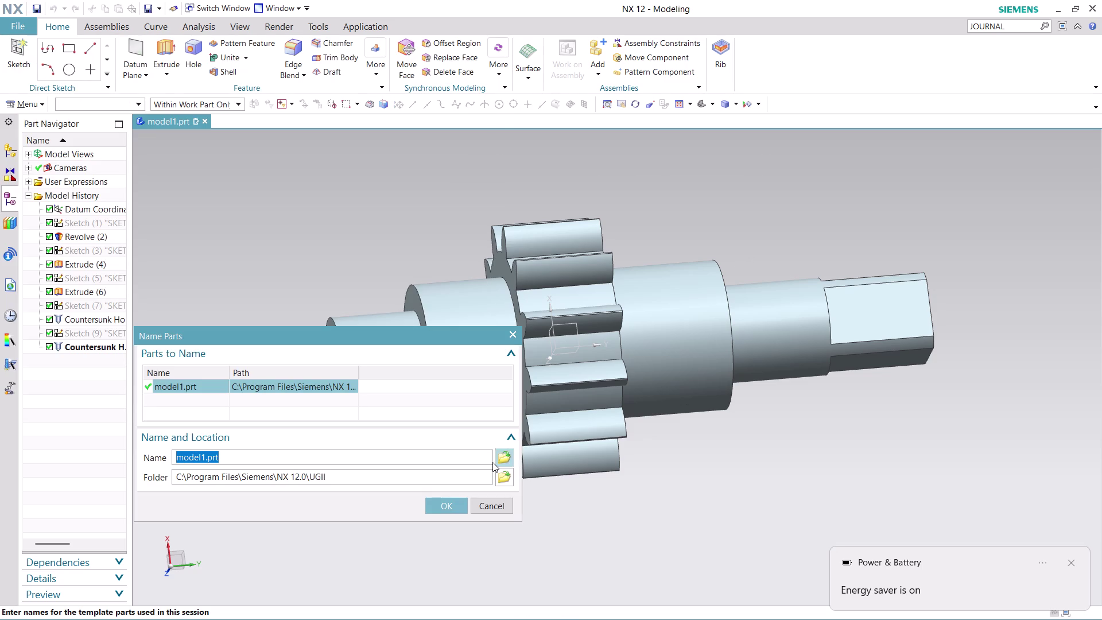
click(510, 458)
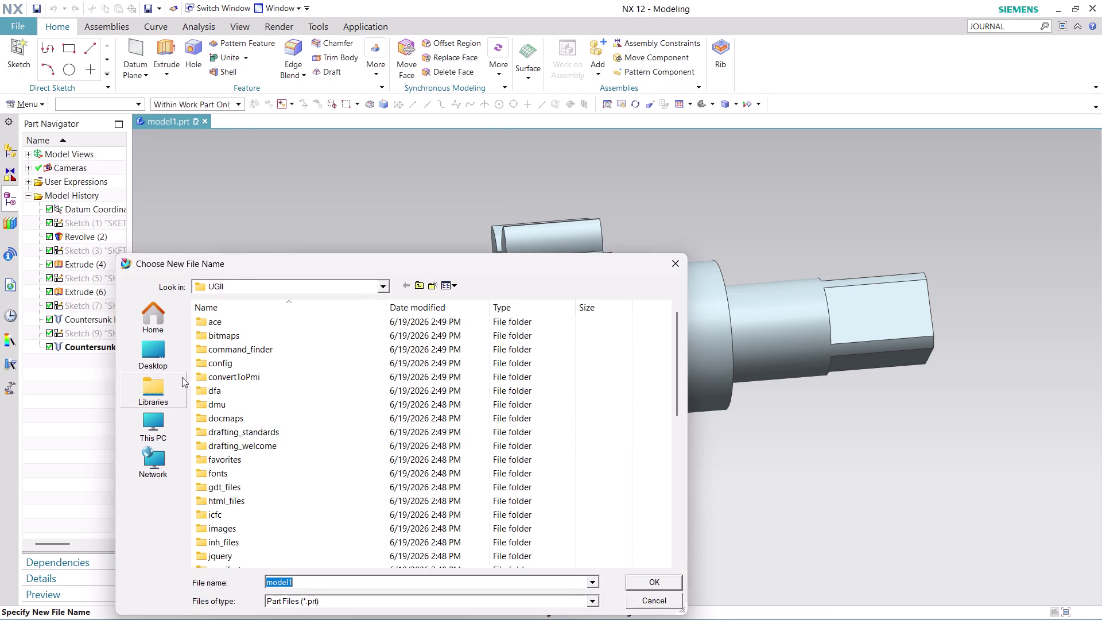
click(163, 358)
scroll(down, 3)
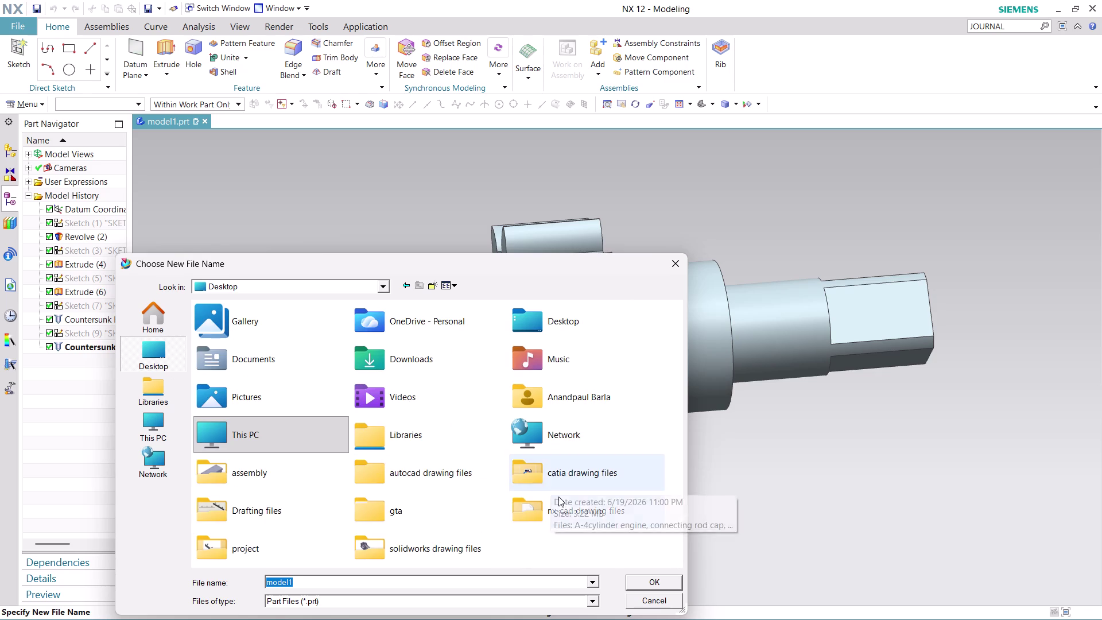
click(561, 505)
click(650, 582)
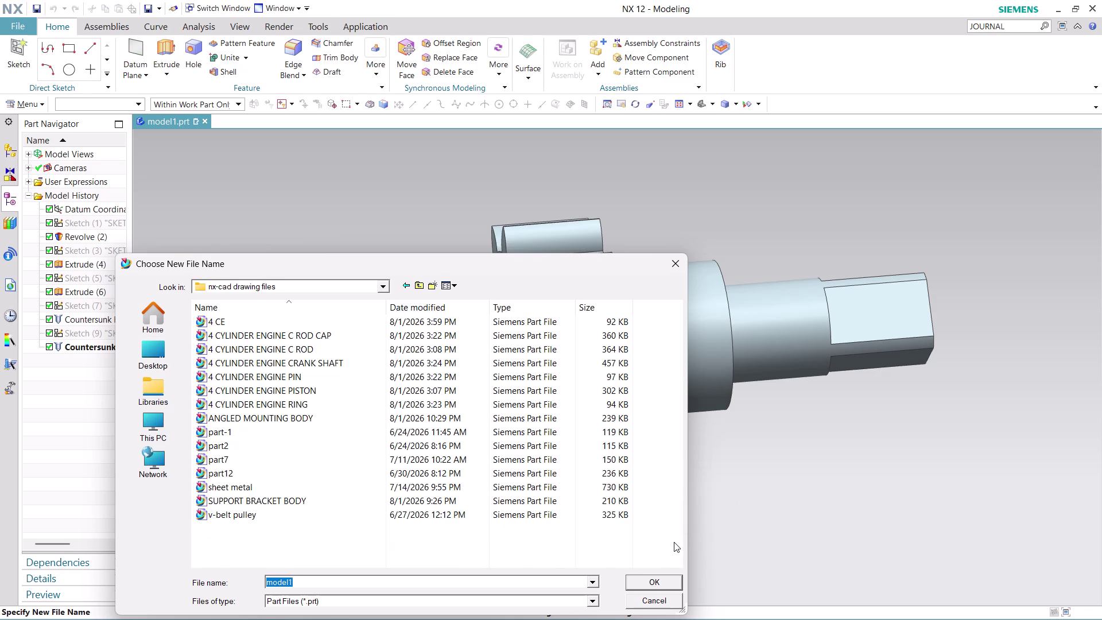
Name the part 'SPUR GEAR SHAFT BODY' and confirm the save in Name Parts.
text(SPUR)
key(space)
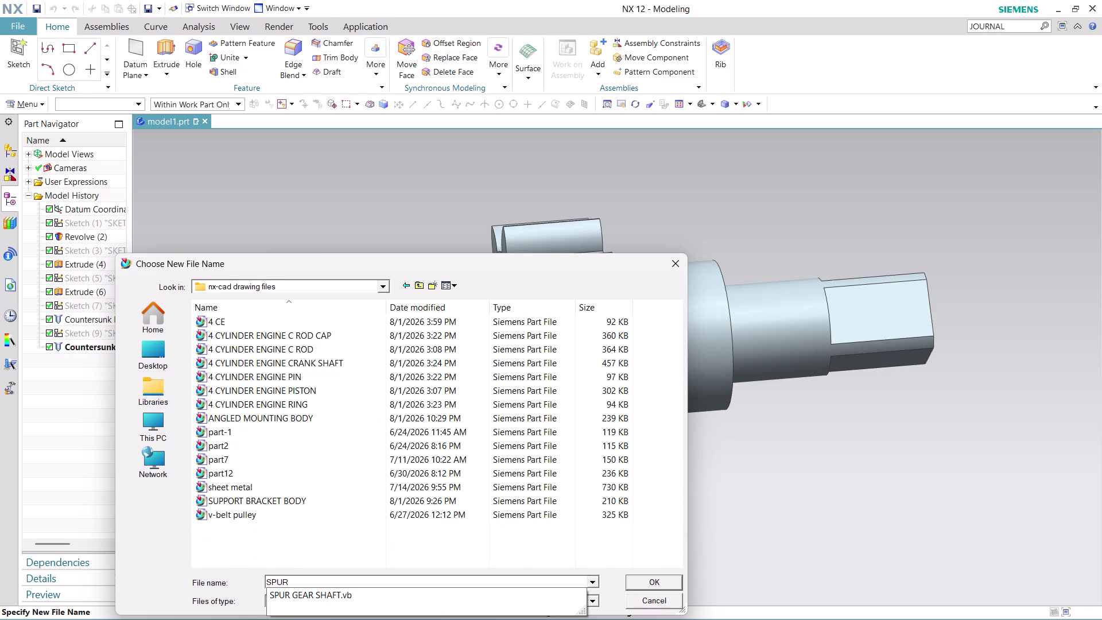
text(GEAR)
key(space)
text(SHA)
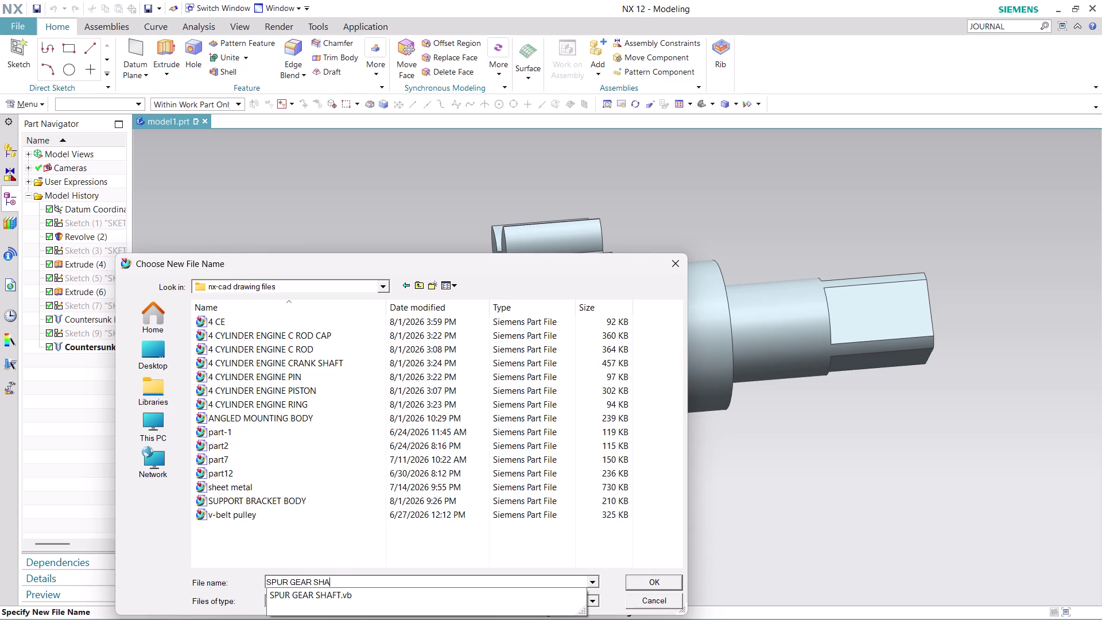
text(FT)
key(space)
text(B)
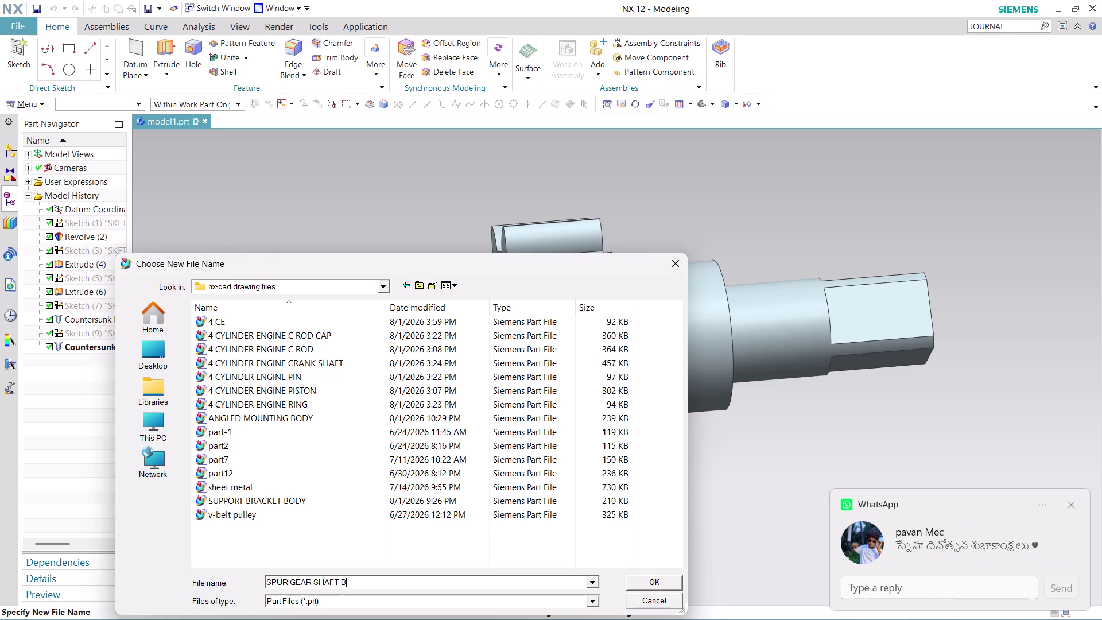
text(ODY)
click(659, 580)
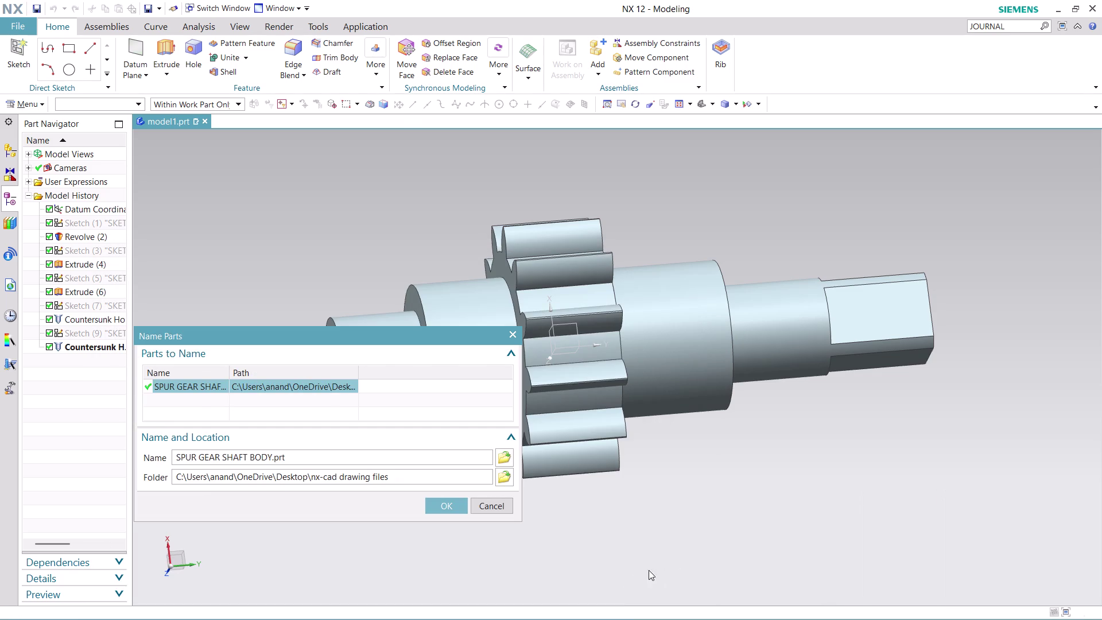
click(435, 506)
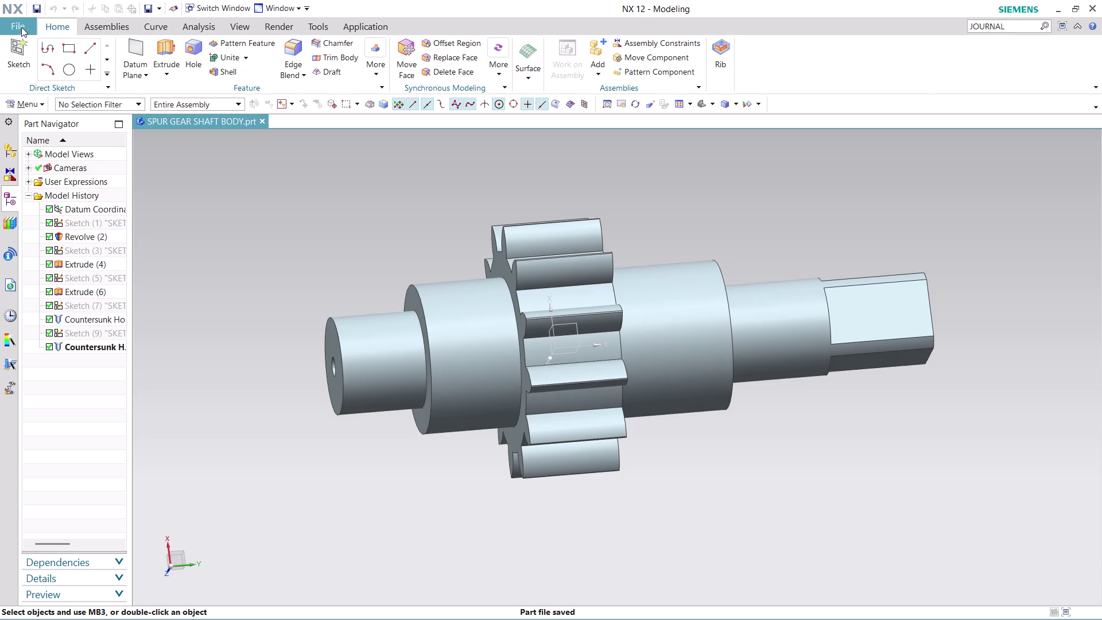
click(21, 26)
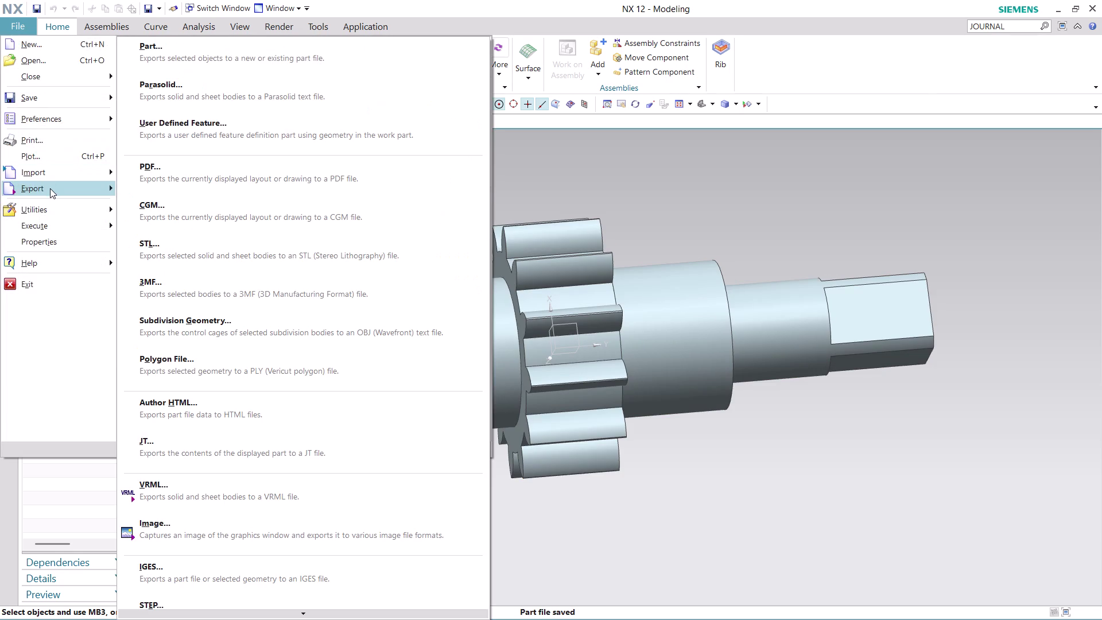
Export the current display to PDF, confirming the file name and location.
click(214, 189)
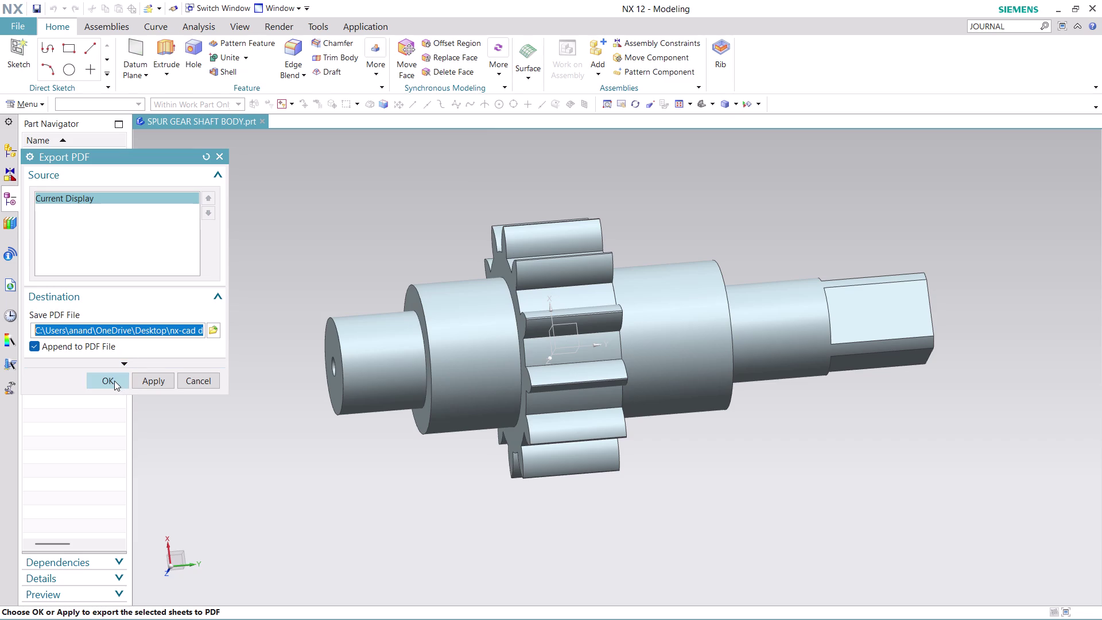
click(213, 330)
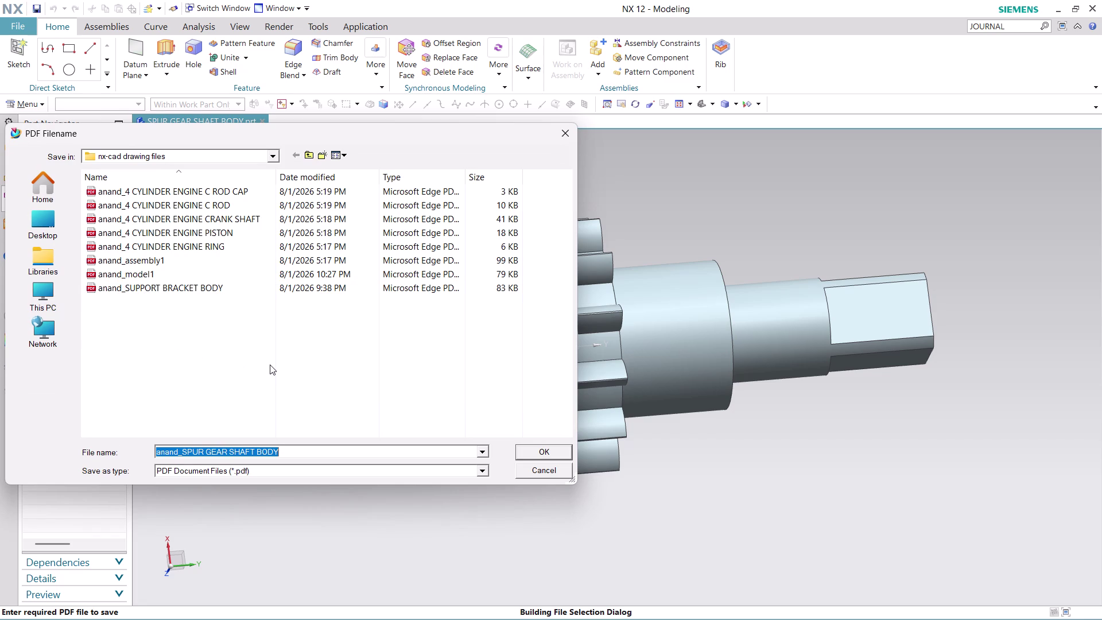
click(544, 452)
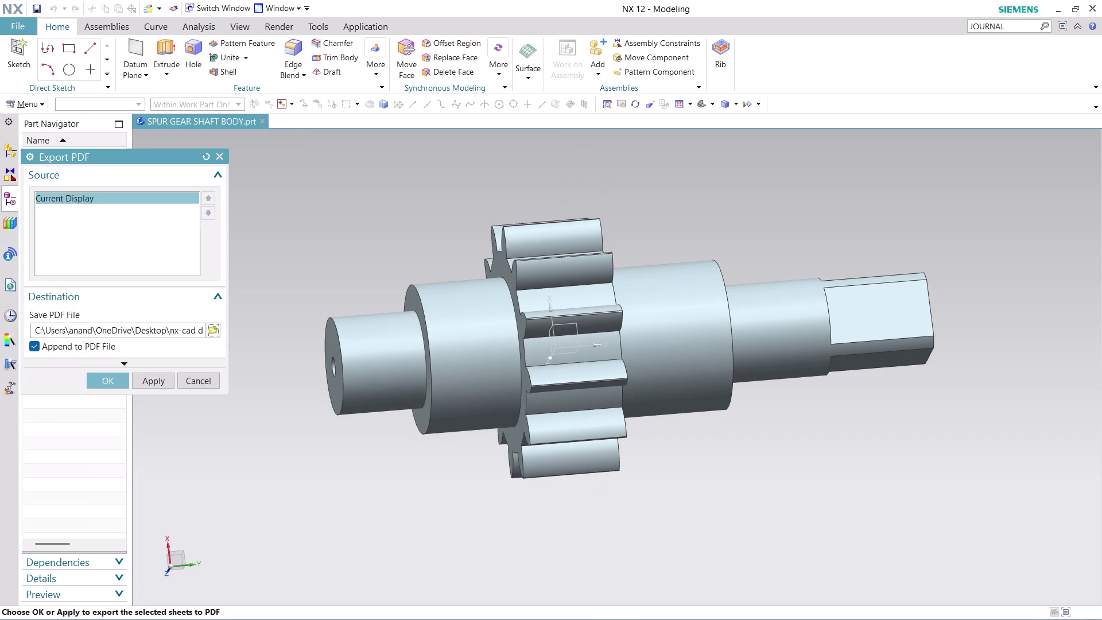
click(111, 384)
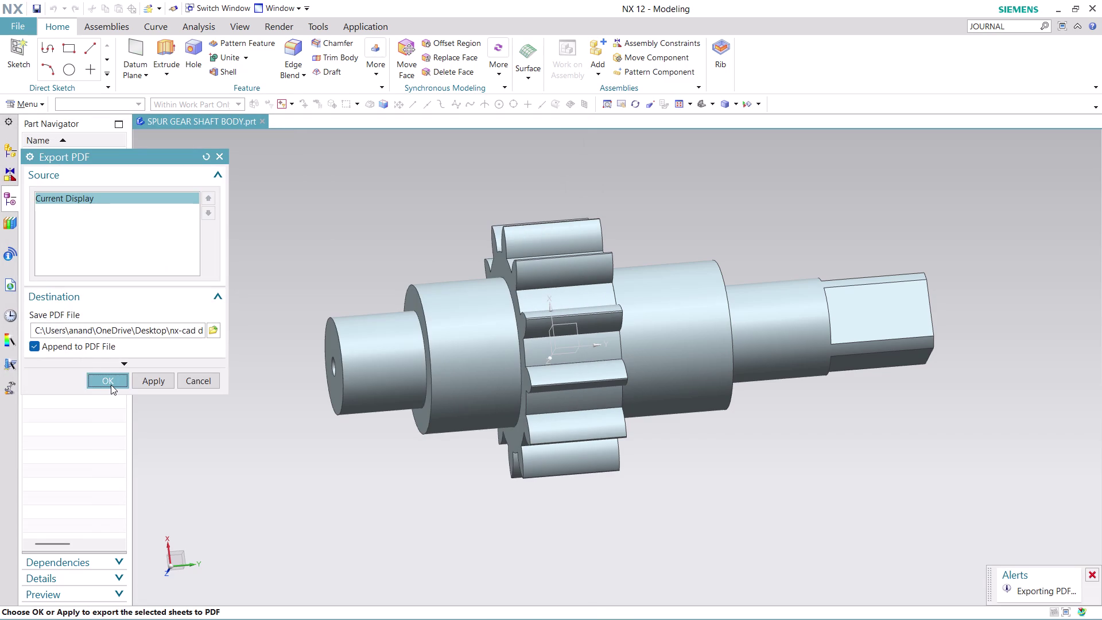